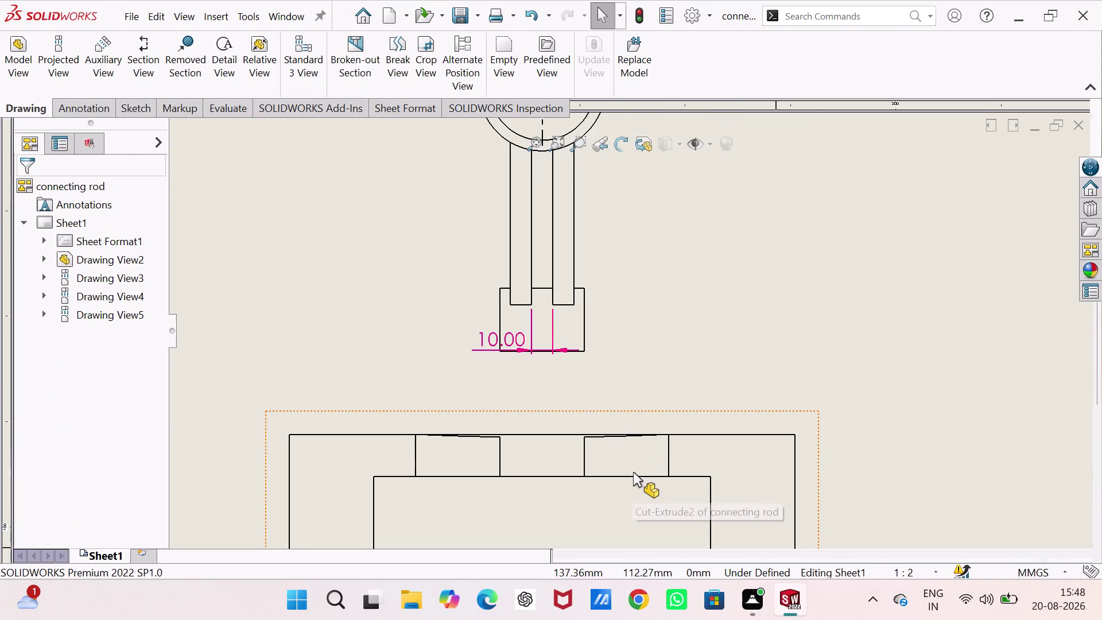
Dimension the lower end's width as 5.00, placed below the top view.
scroll(up, 3)
scroll(up, 3)
scroll(down, 3)
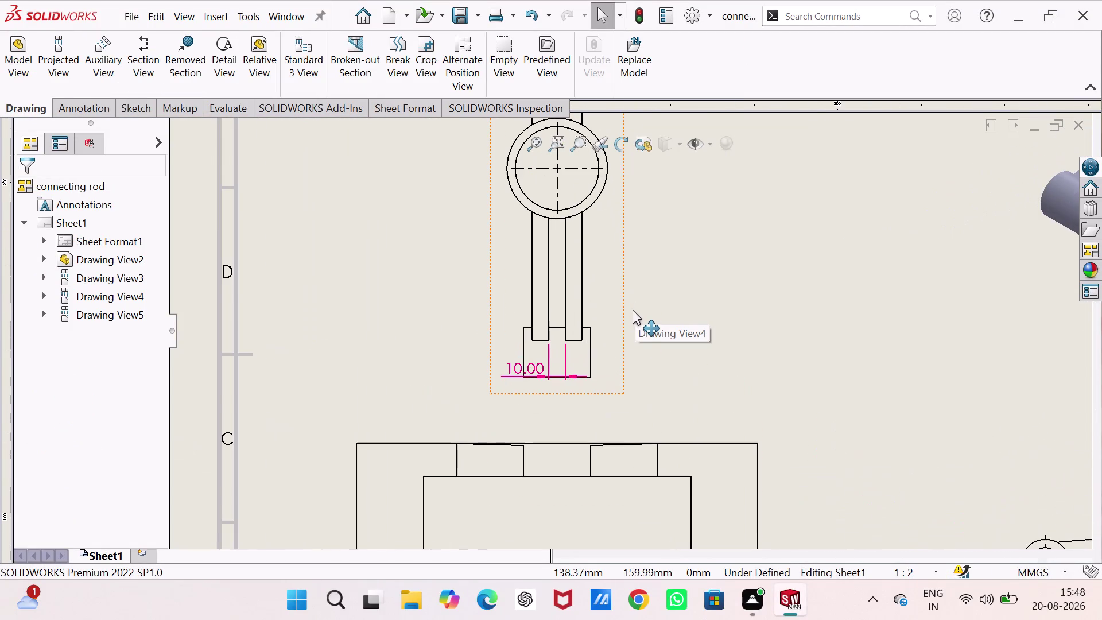
right_drag(719, 375, 717, 219)
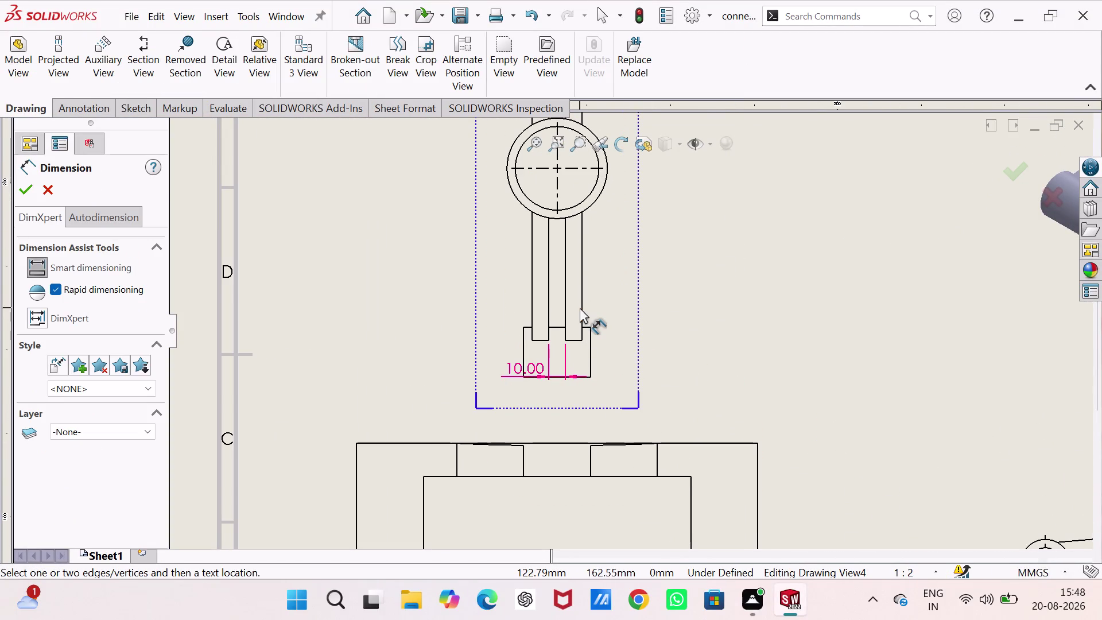
click(582, 307)
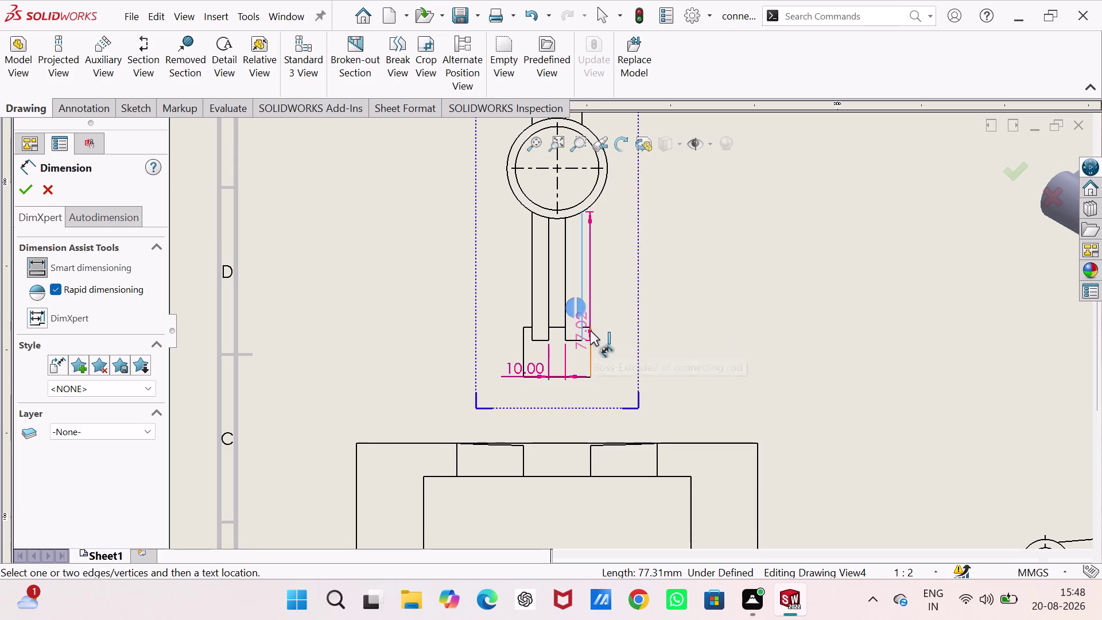
click(589, 331)
drag(611, 397, 603, 393)
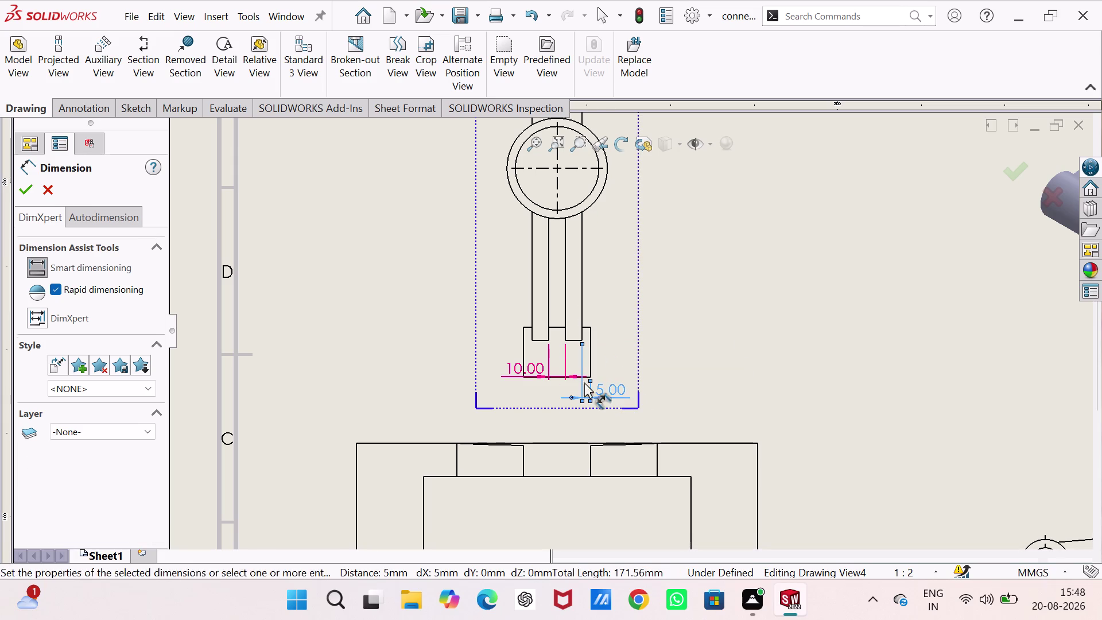
click(532, 314)
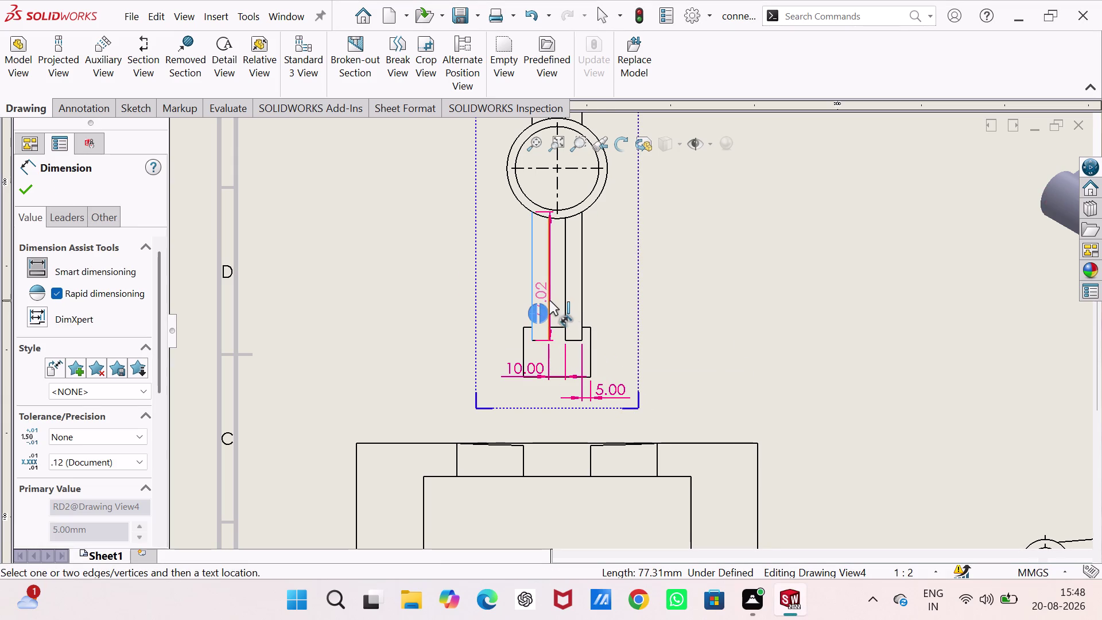
Add the 10.00 arm width dimension between the rod arm edges.
click(548, 299)
click(494, 304)
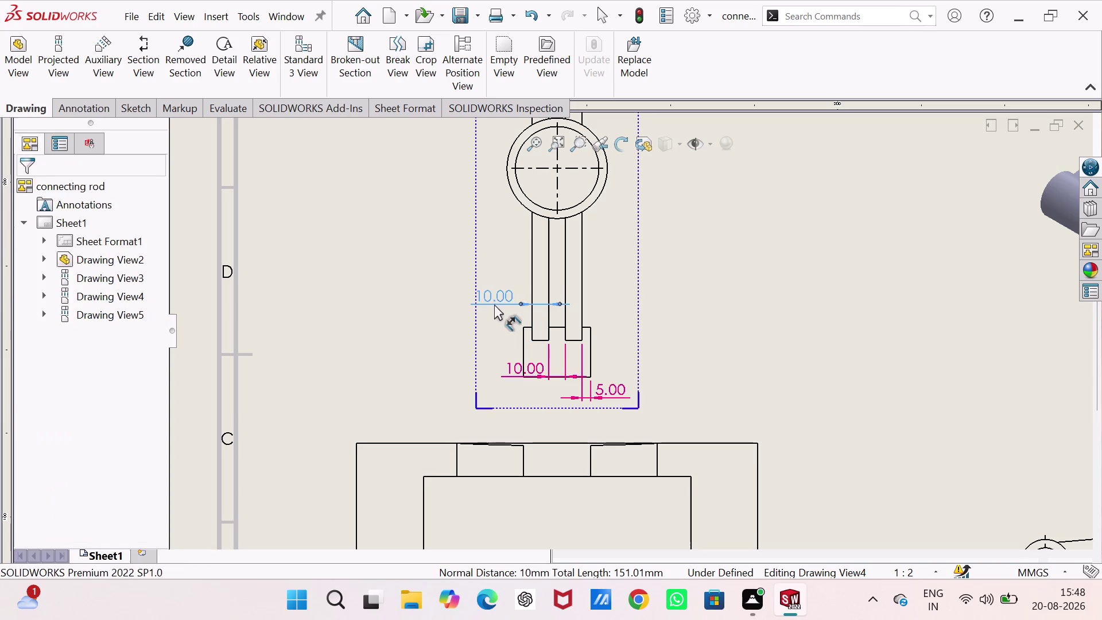
scroll(up, 3)
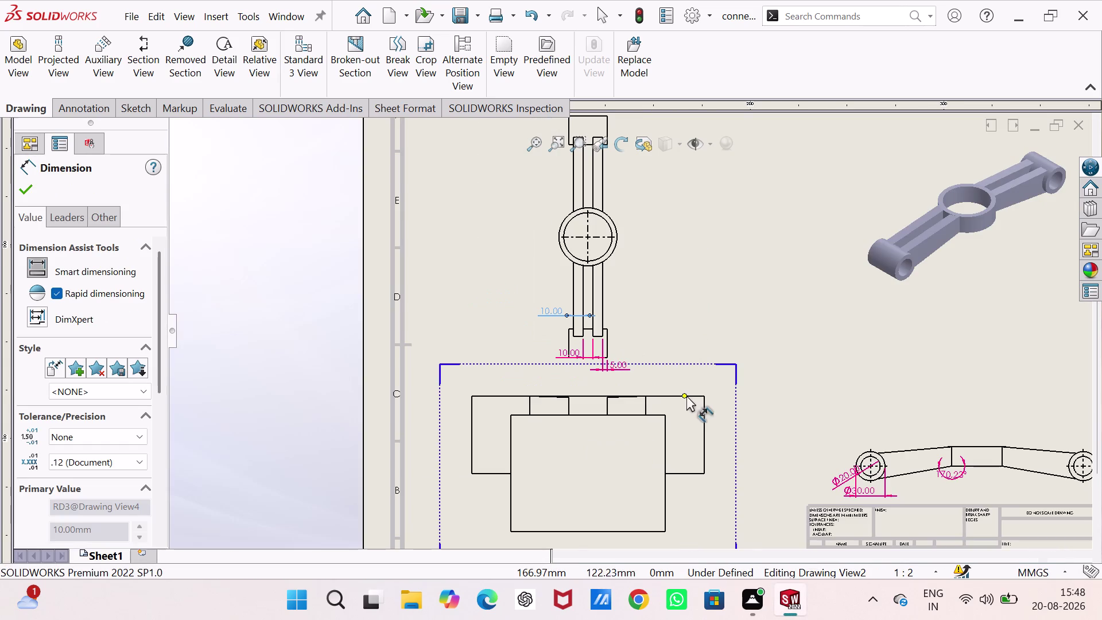
scroll(up, 3)
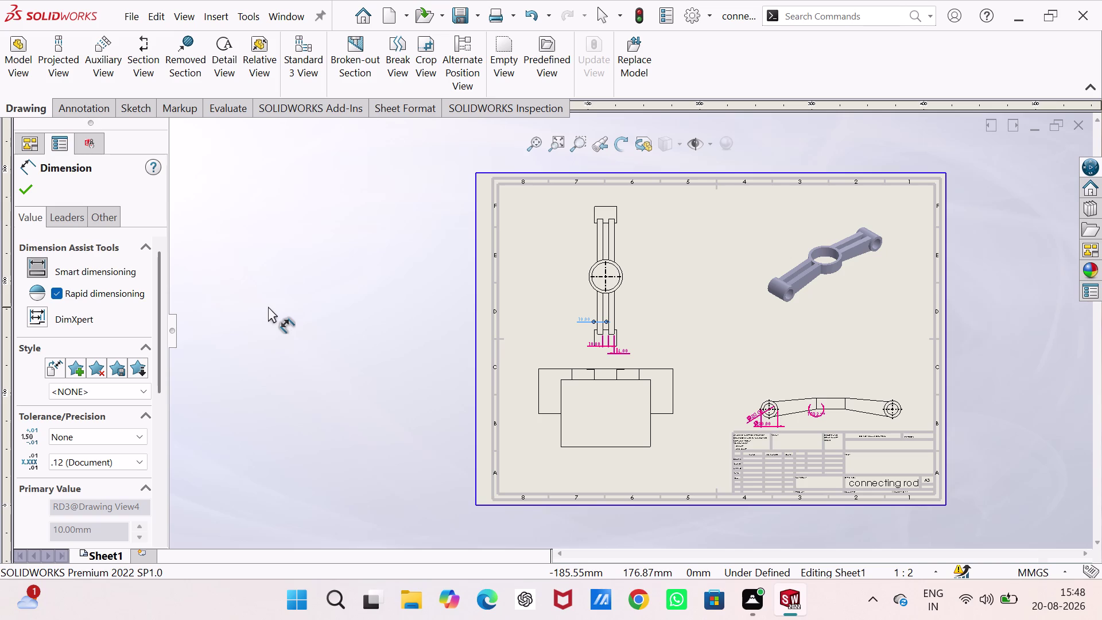
Dimension the central ring with R30.00 and Ø50.00.
scroll(down, 3)
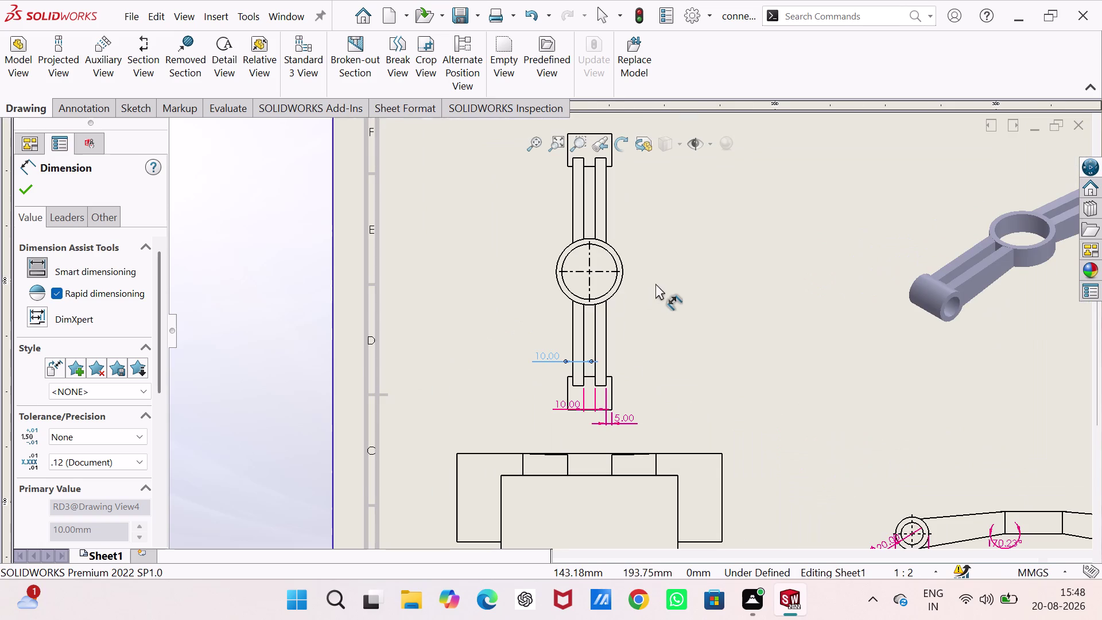
click(555, 278)
click(485, 272)
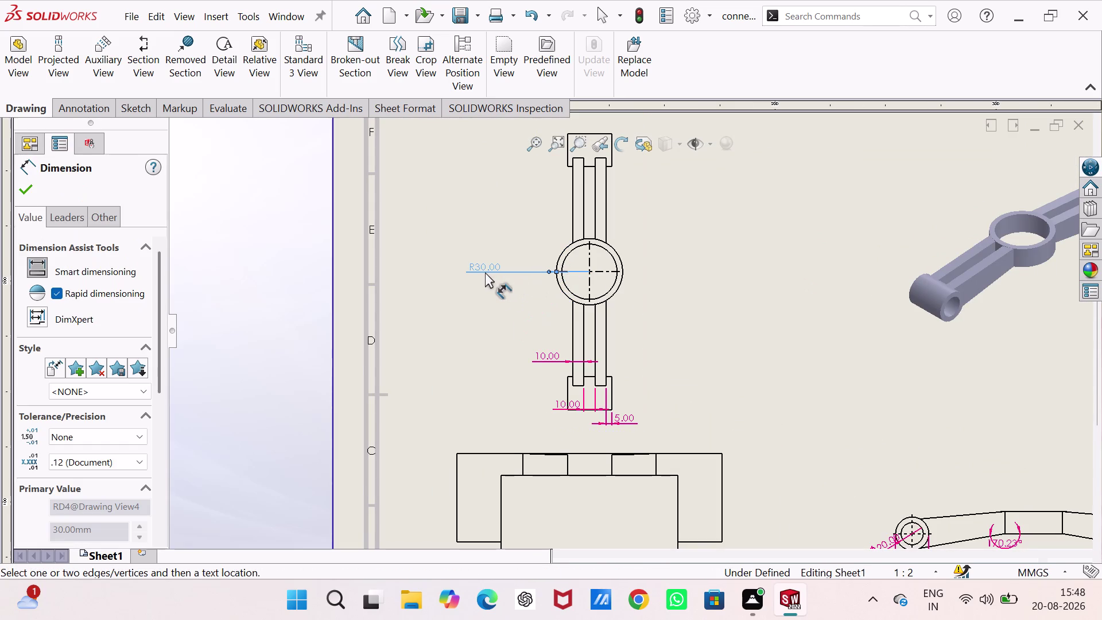
click(566, 289)
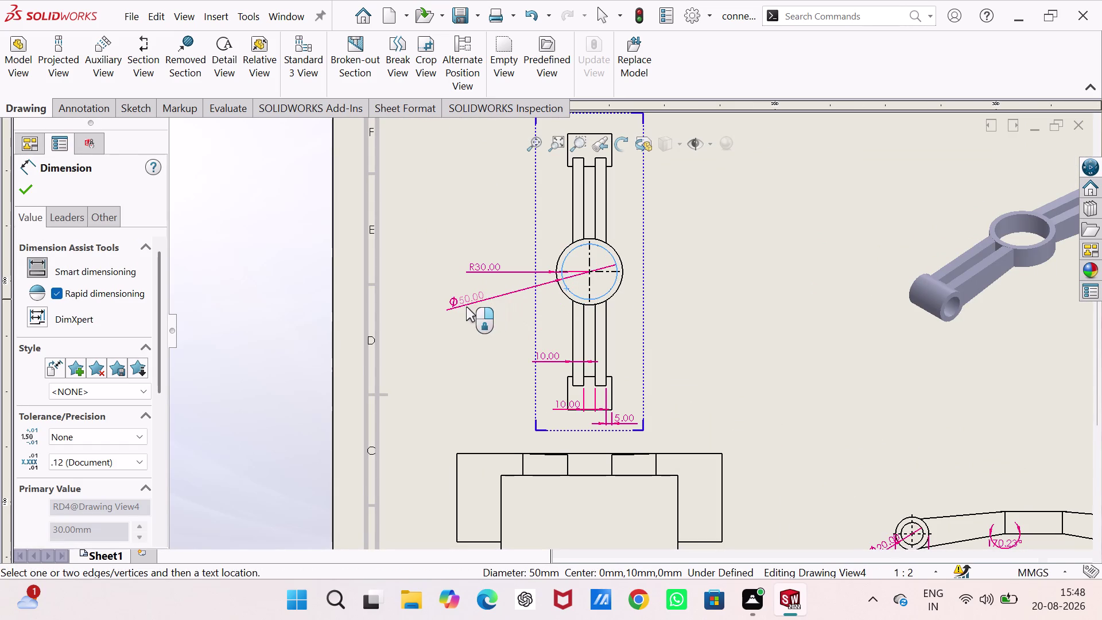
click(466, 307)
scroll(up, 3)
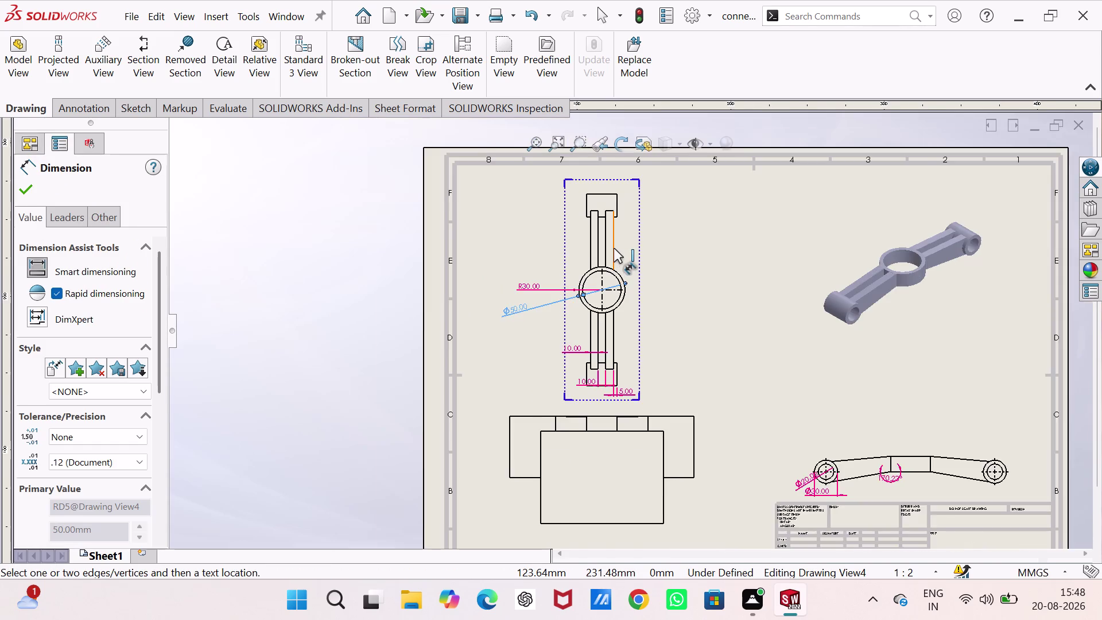
scroll(down, 3)
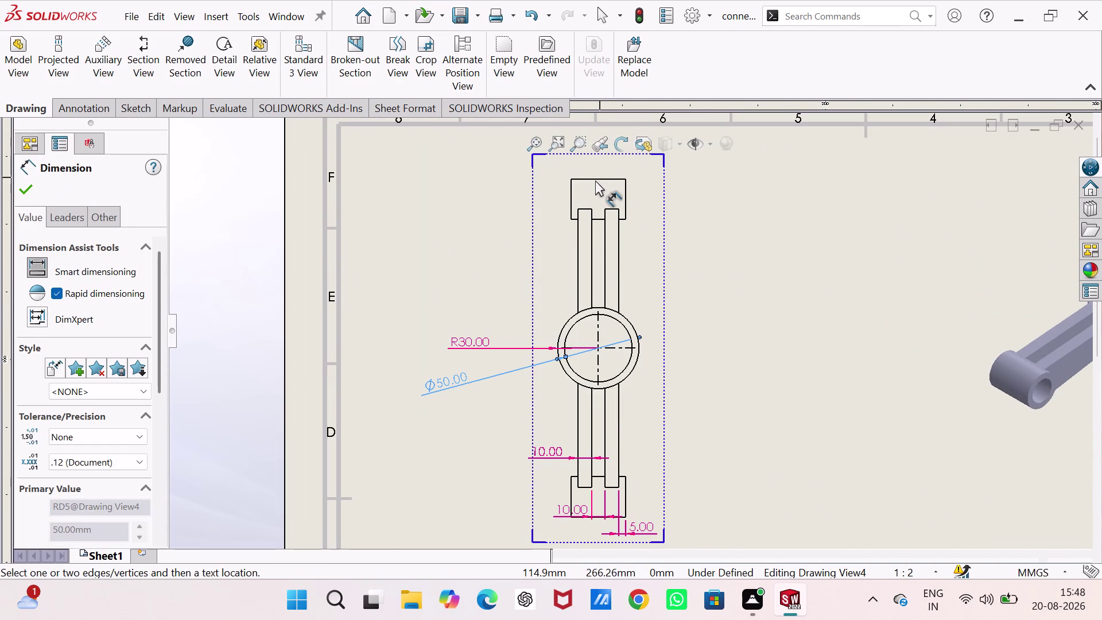
Add a 40.00 width dimension above the top end.
click(593, 178)
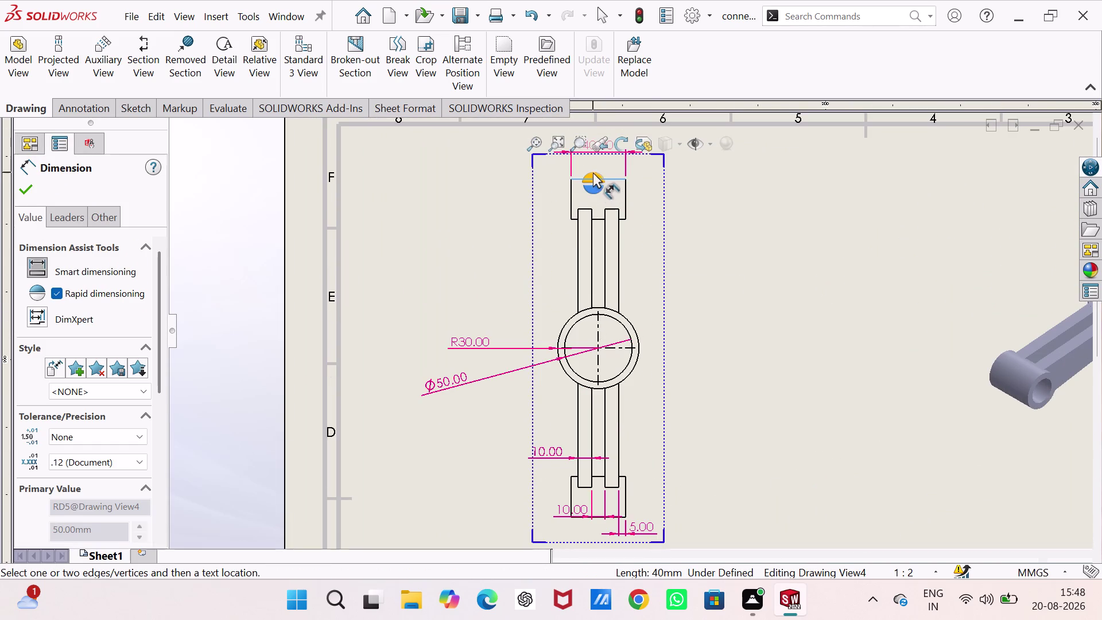
scroll(up, 3)
scroll(down, 3)
scroll(down, 3)
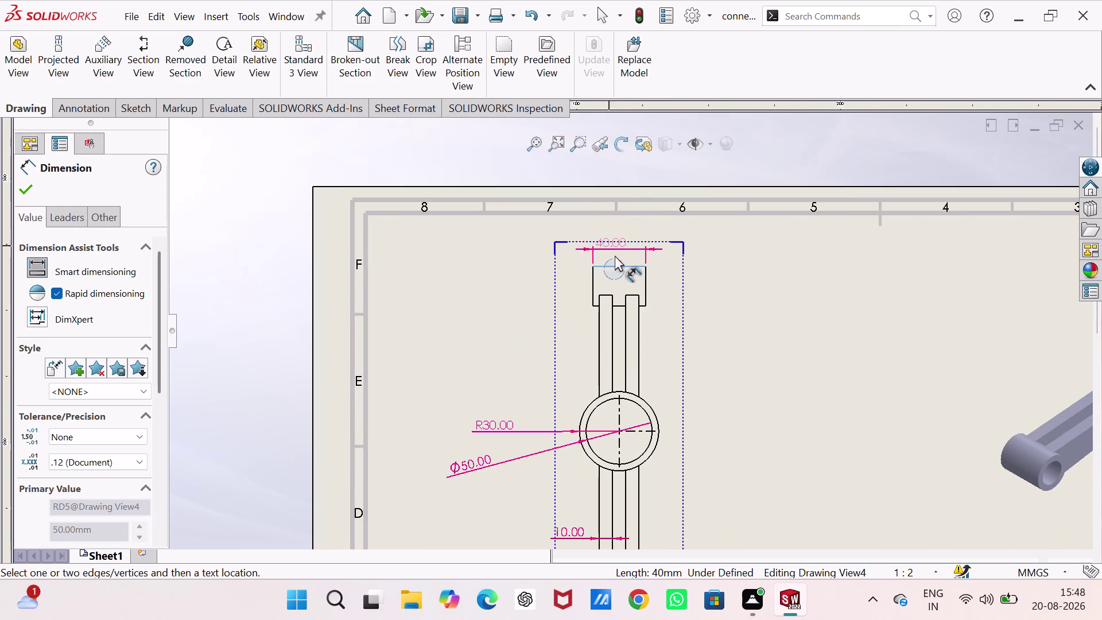
click(619, 250)
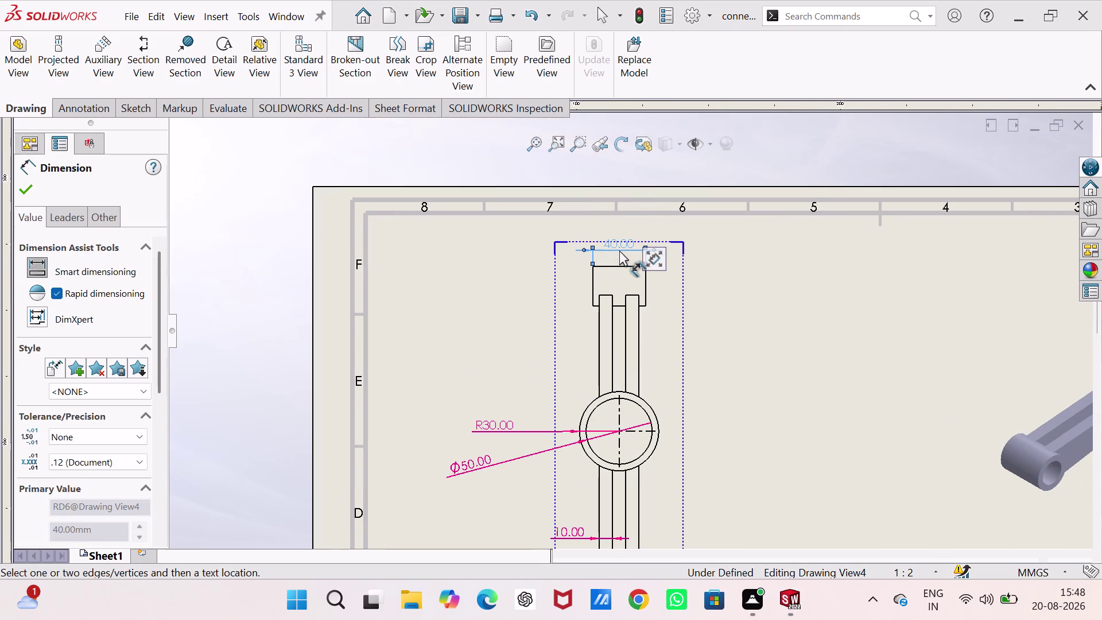
scroll(up, 3)
scroll(up, 3)
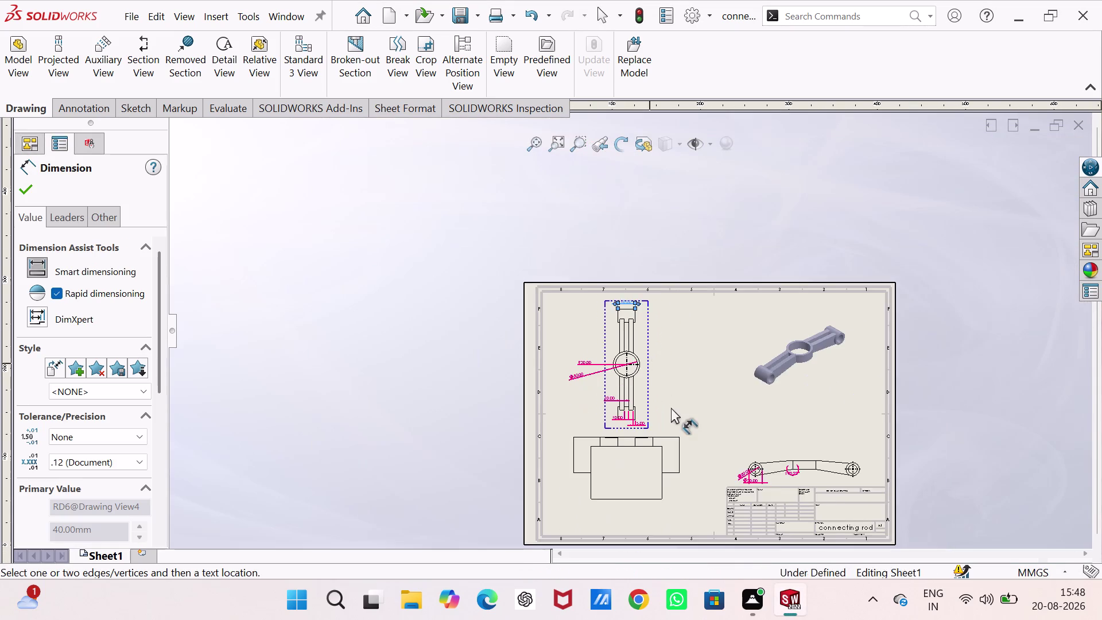
scroll(down, 3)
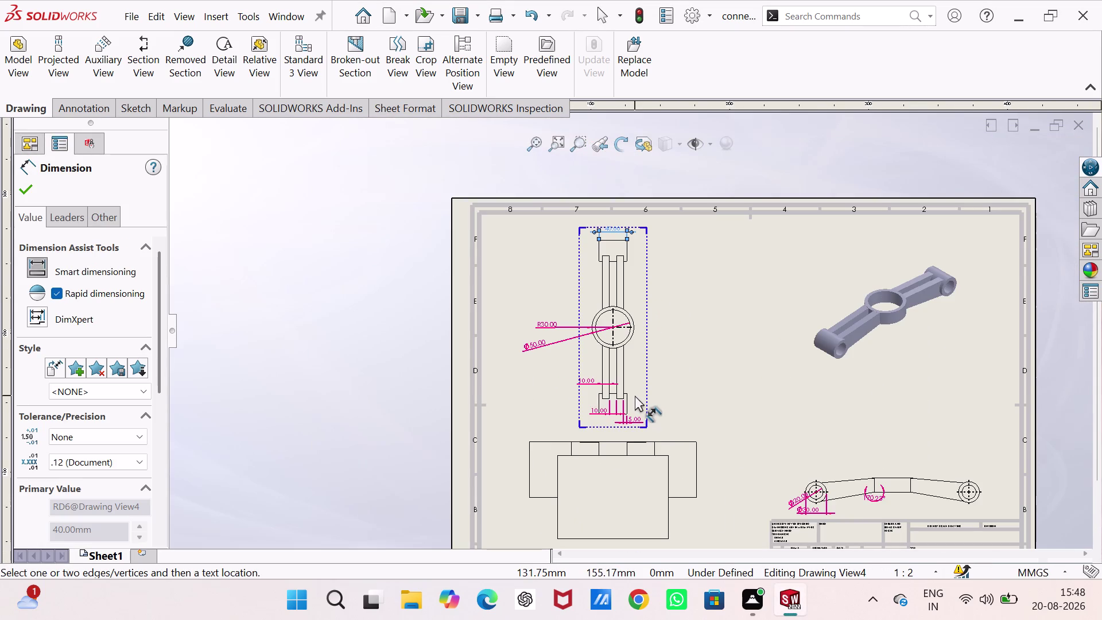
scroll(down, 3)
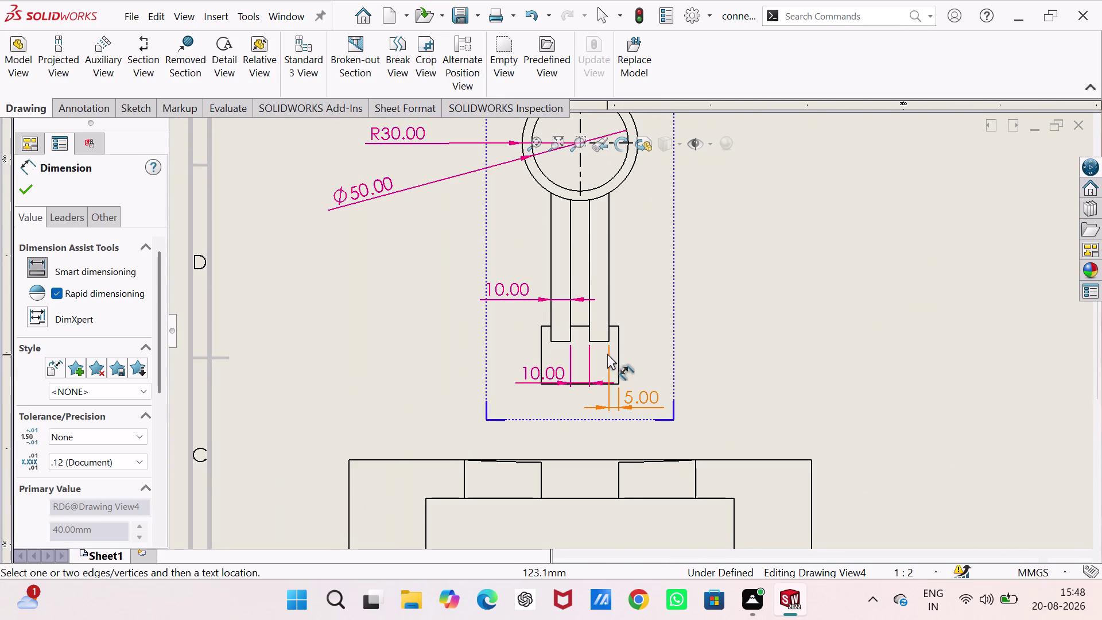
Add a Ø30.00 diameter dimension beside the lower end.
click(617, 344)
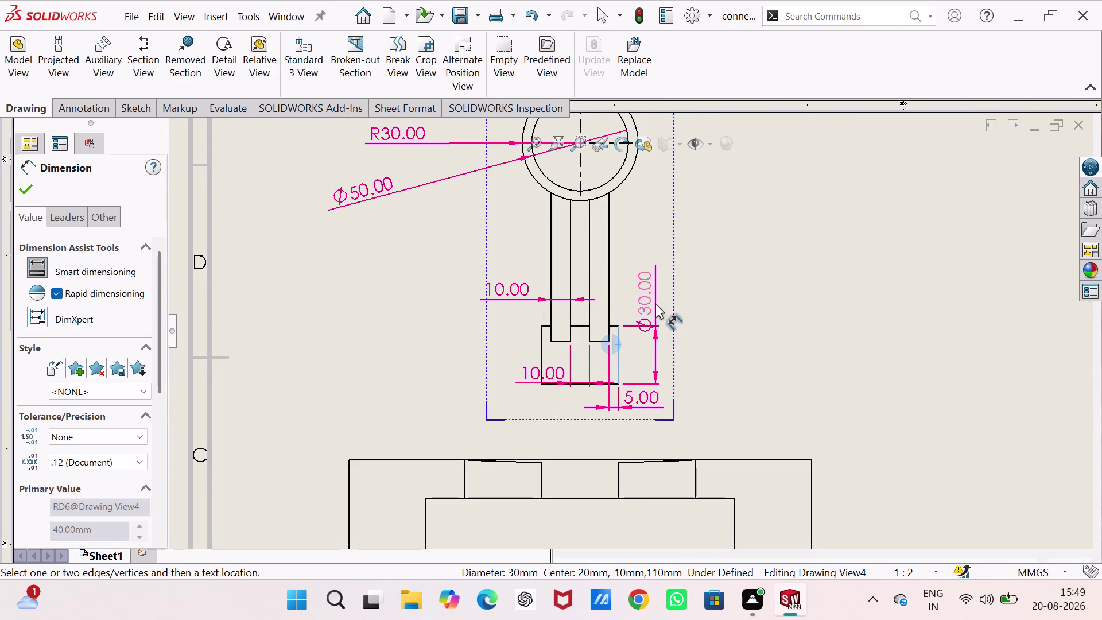
click(656, 303)
scroll(up, 3)
scroll(up, 3)
scroll(up, 3)
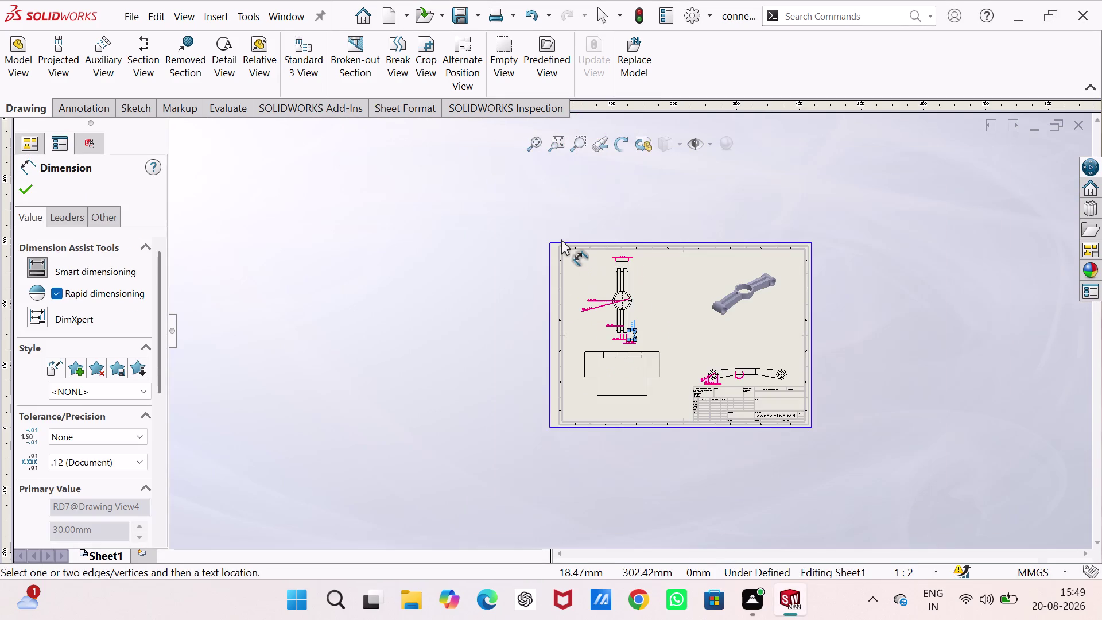
scroll(up, 3)
scroll(down, 3)
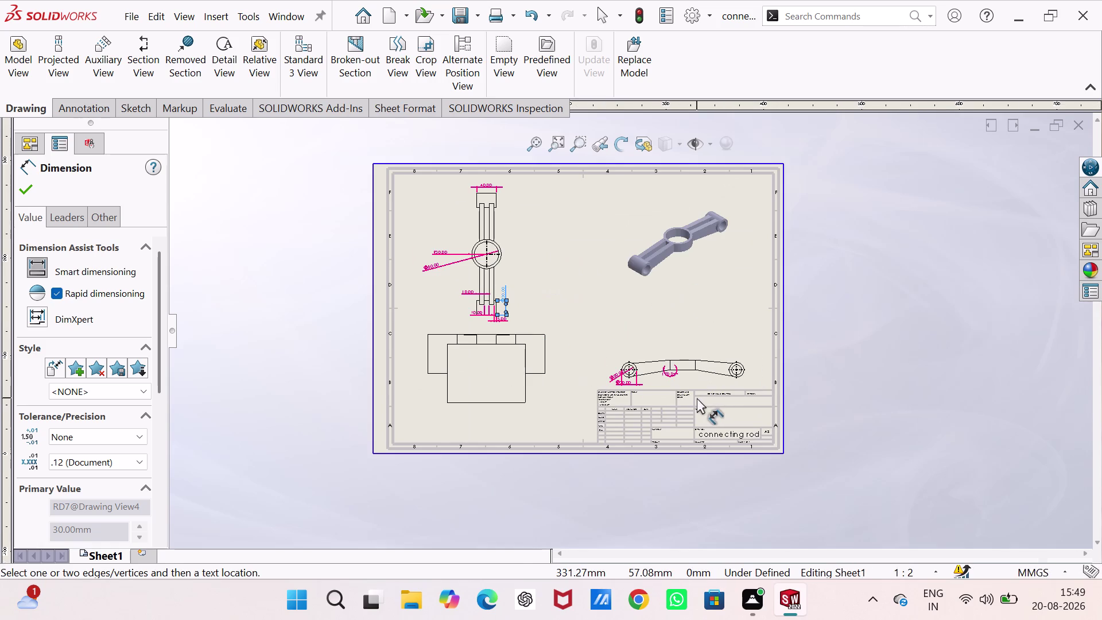
scroll(down, 3)
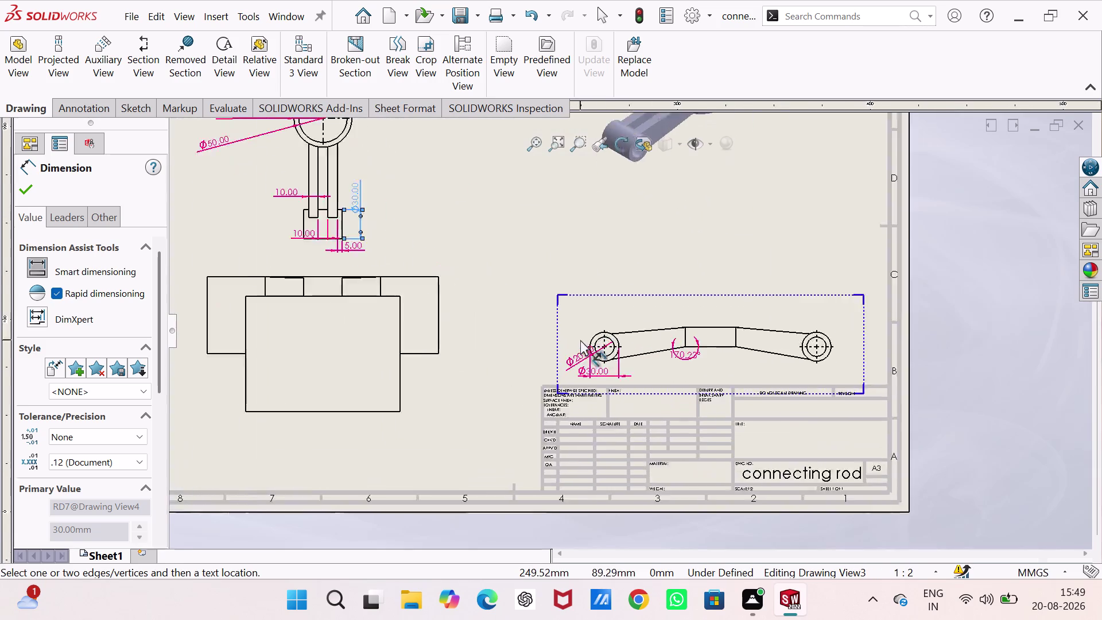
Place a 220.00 dimension between the left and right end-hole centres, below the rod.
scroll(down, 3)
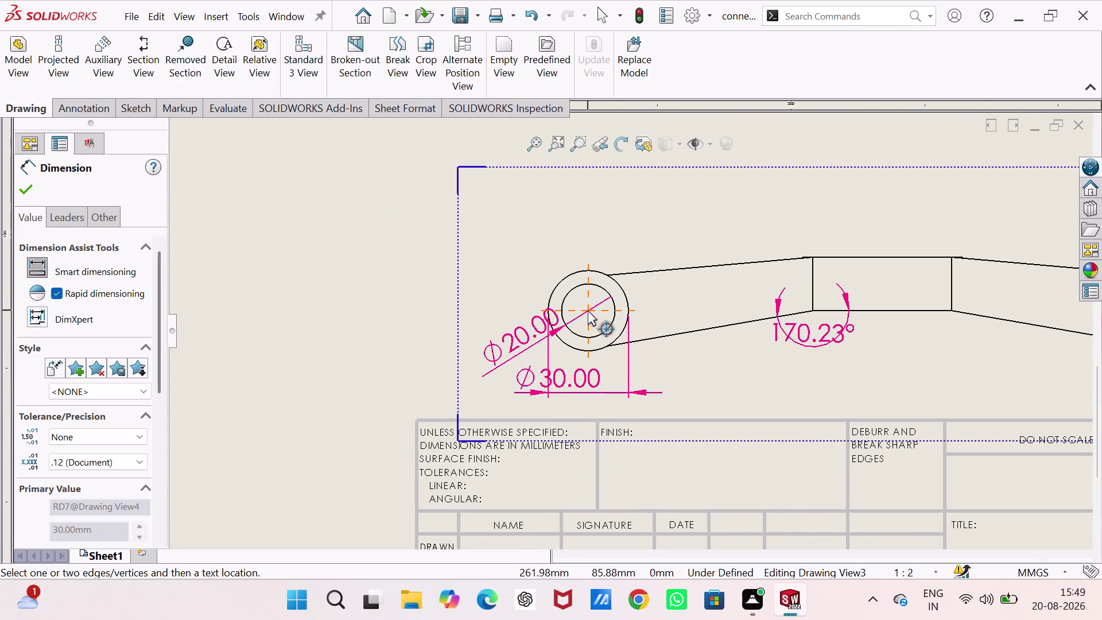
click(587, 308)
scroll(up, 3)
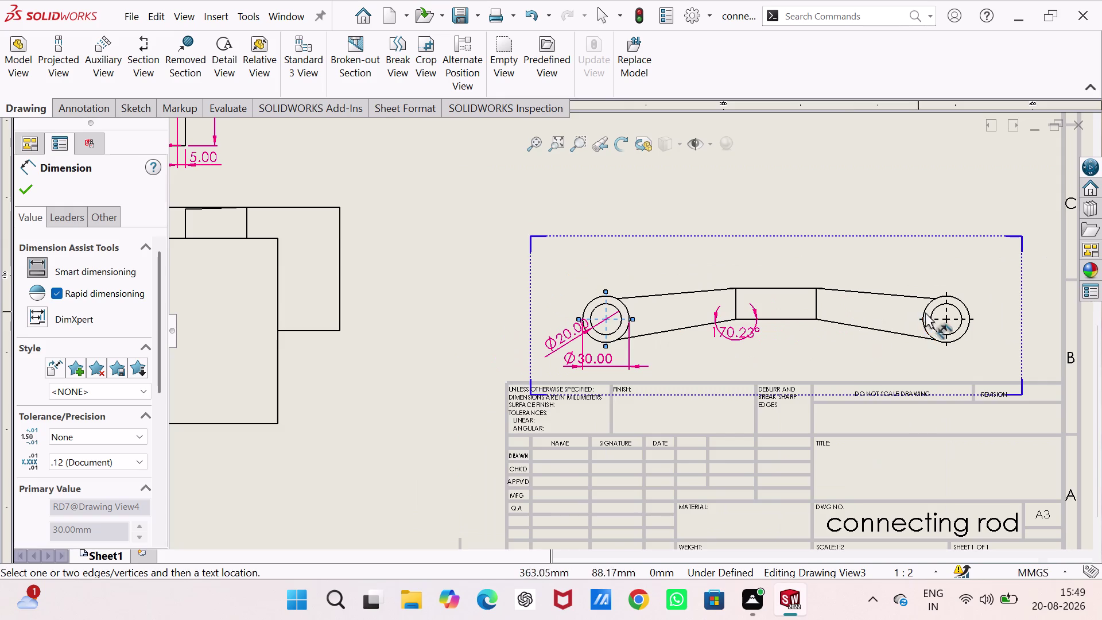
scroll(down, 3)
scroll(down, 3)
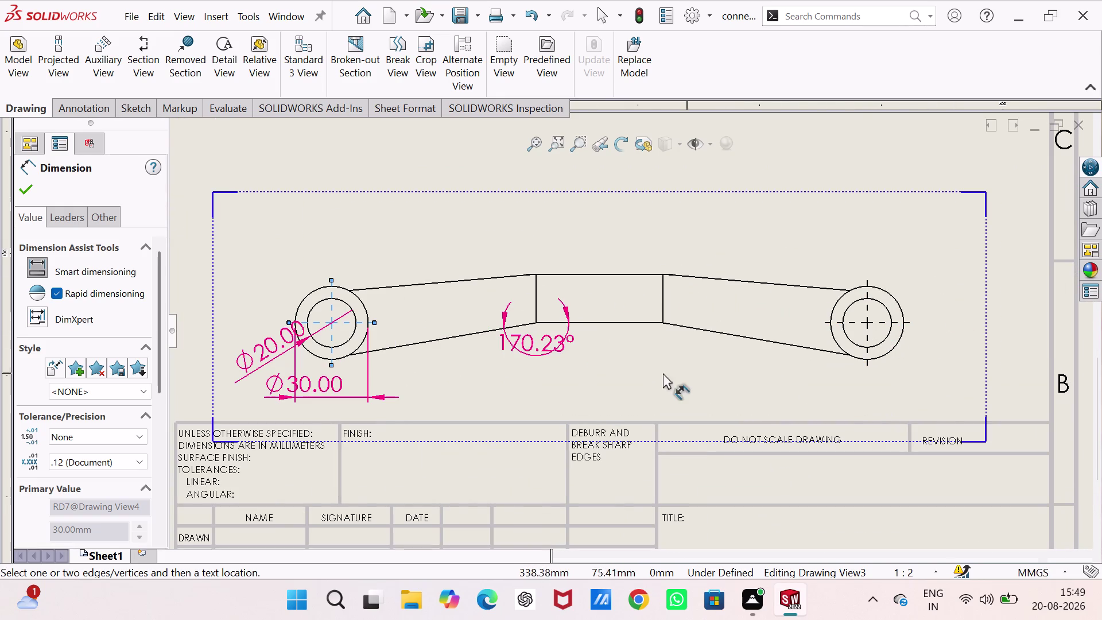
click(866, 321)
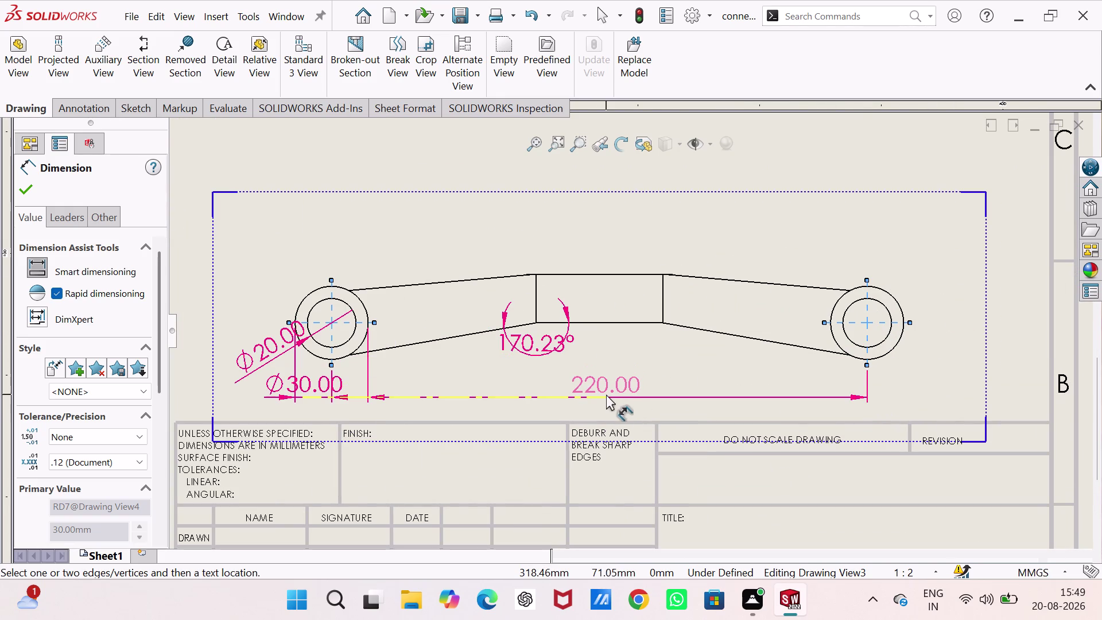
click(604, 403)
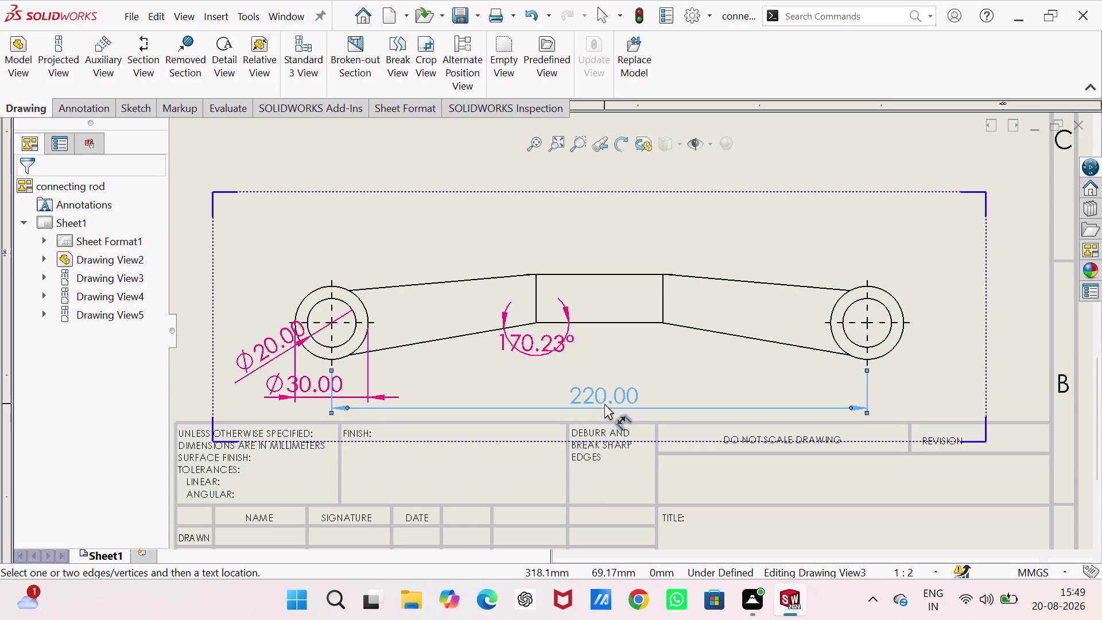
scroll(up, 3)
scroll(up, 3)
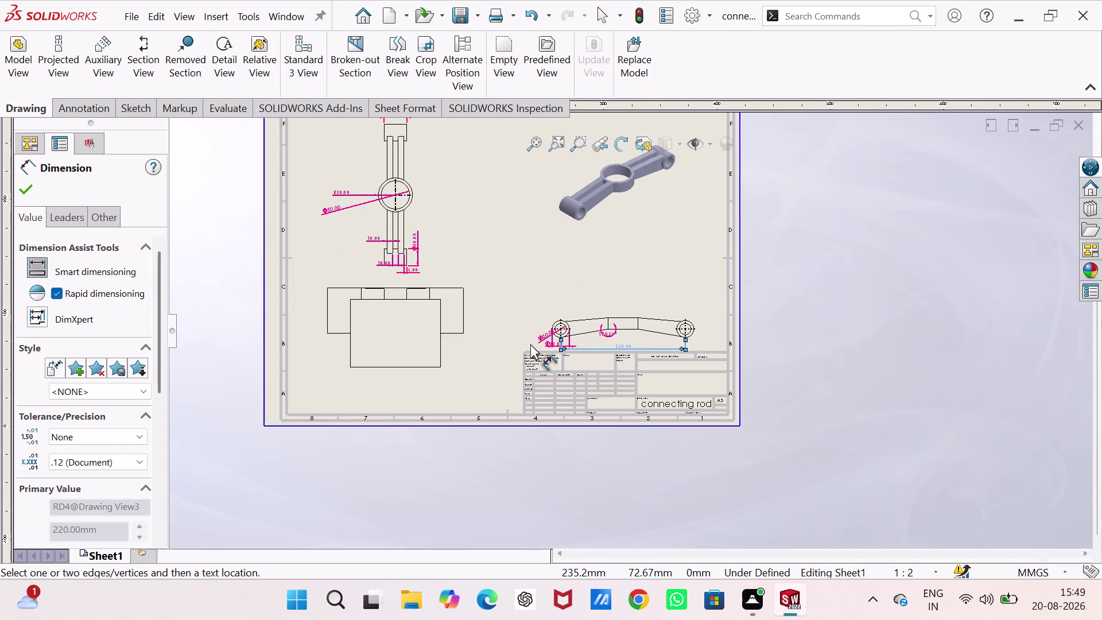
scroll(down, 3)
scroll(up, 3)
scroll(down, 3)
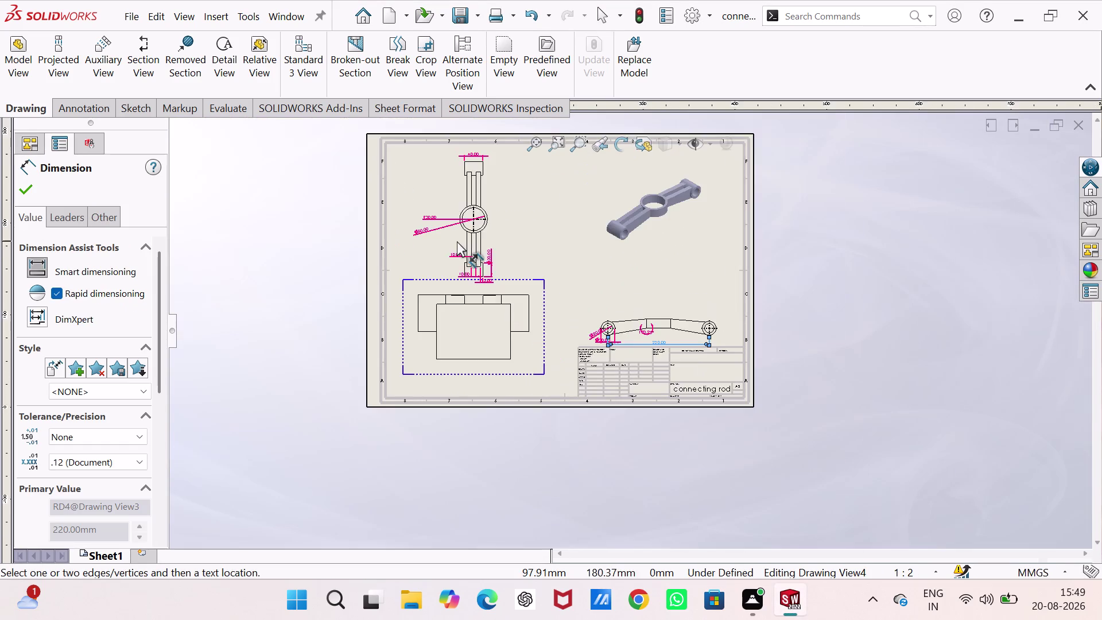
scroll(up, 3)
scroll(down, 3)
scroll(down, 3)
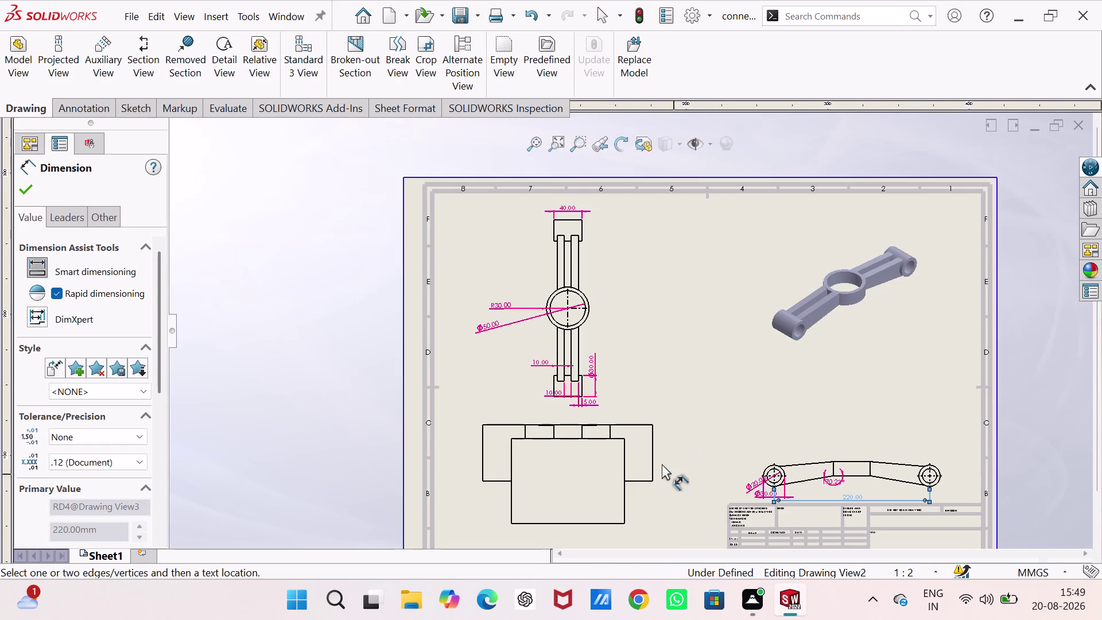
scroll(down, 3)
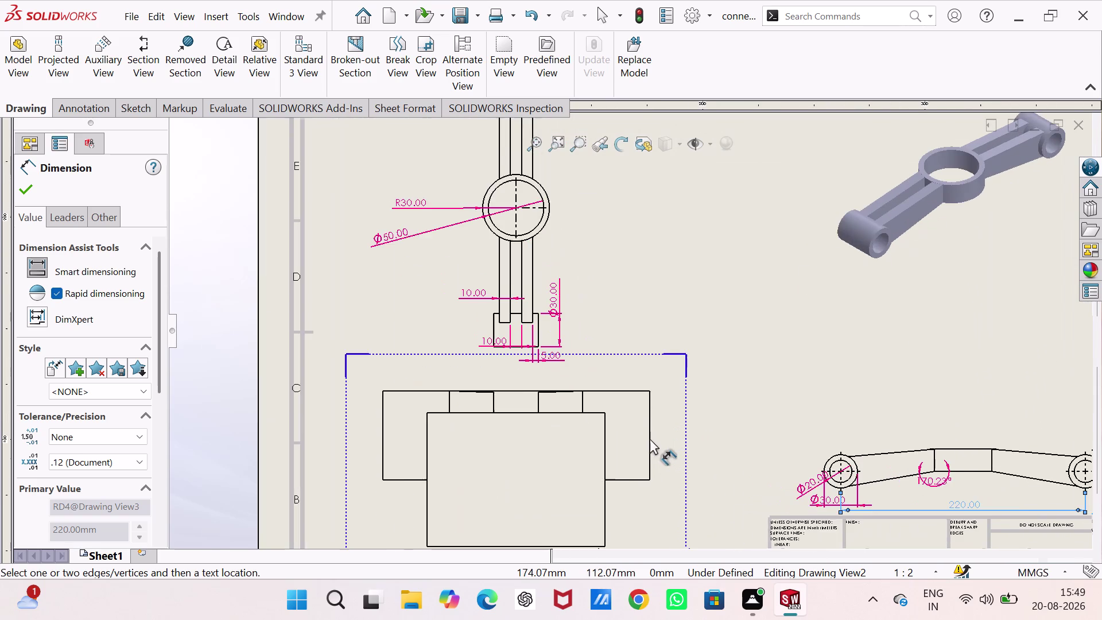
scroll(up, 3)
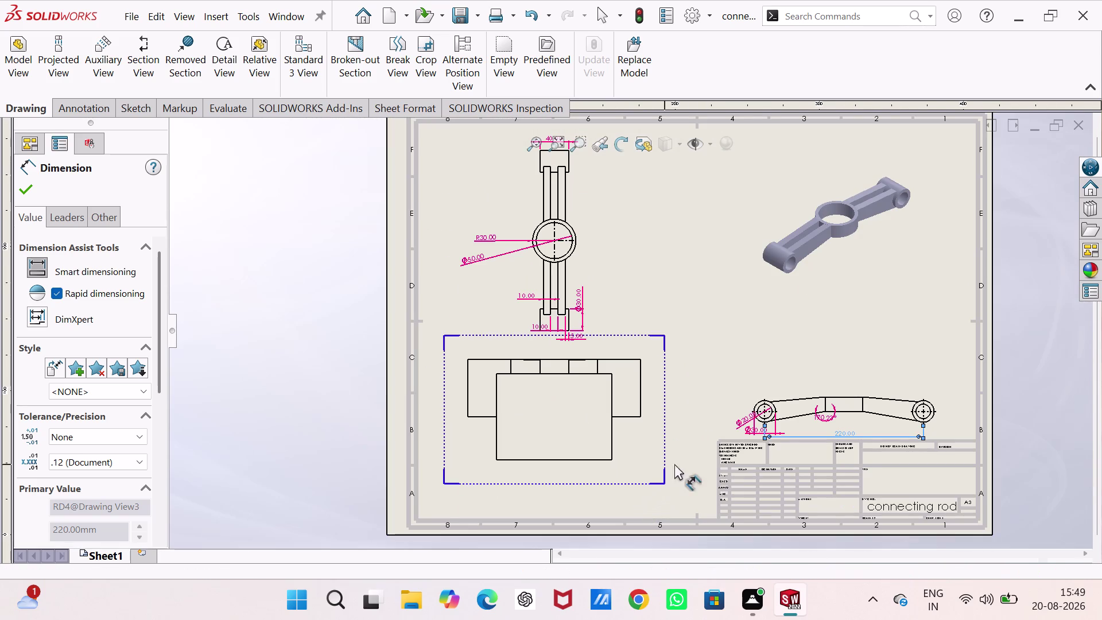
scroll(up, 3)
scroll(up, 3)
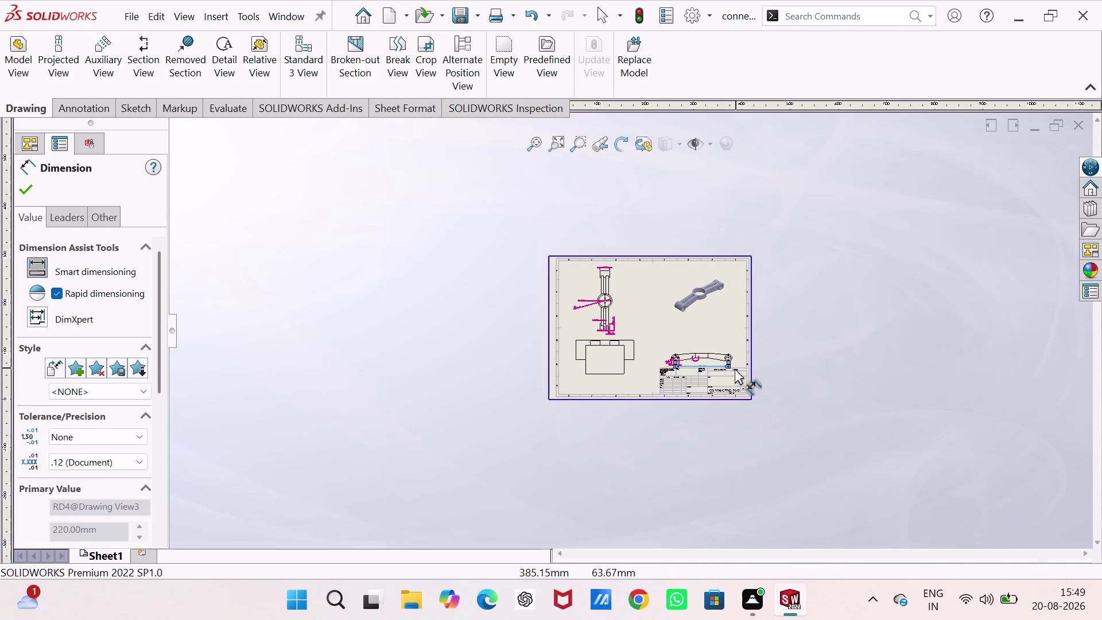
scroll(down, 3)
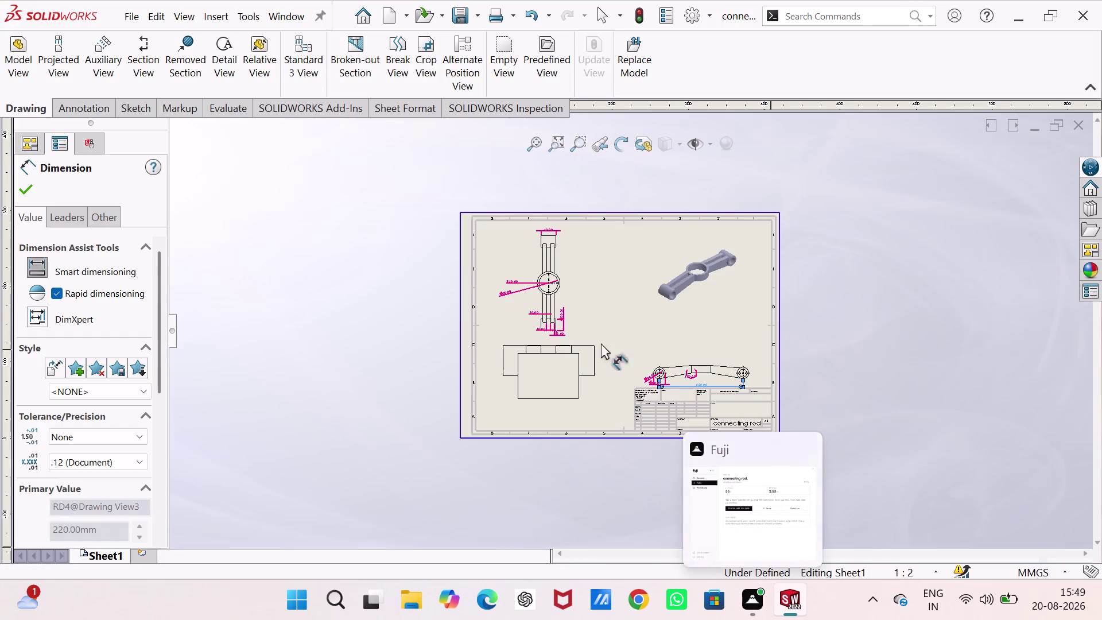
scroll(up, 3)
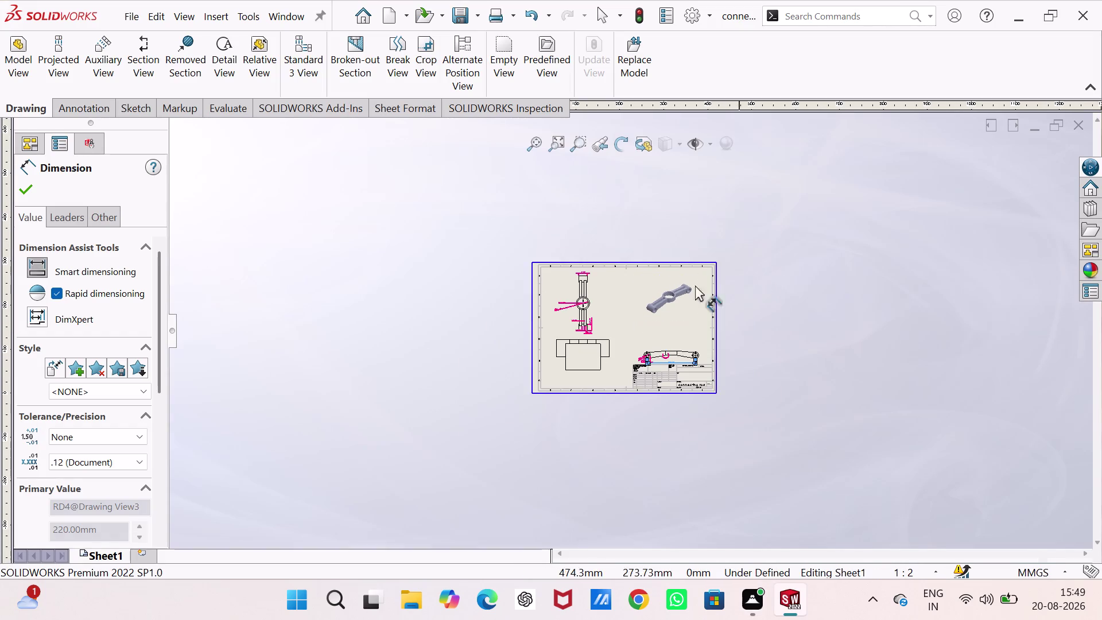
scroll(down, 3)
scroll(down, 3)
scroll(down, 3)
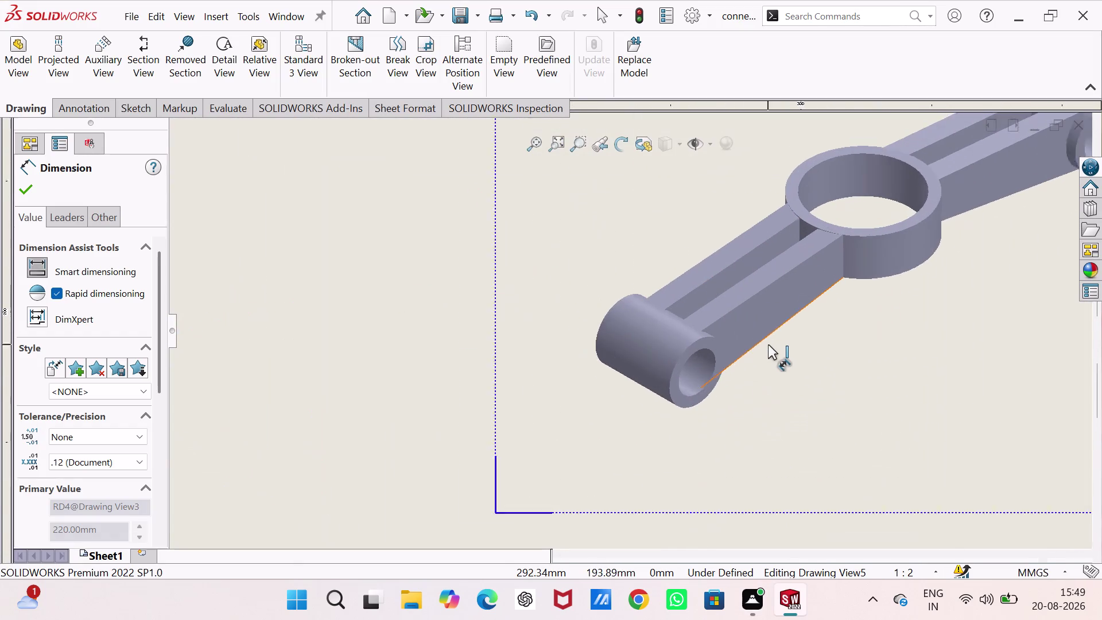
scroll(down, 3)
scroll(down, 3)
scroll(up, 3)
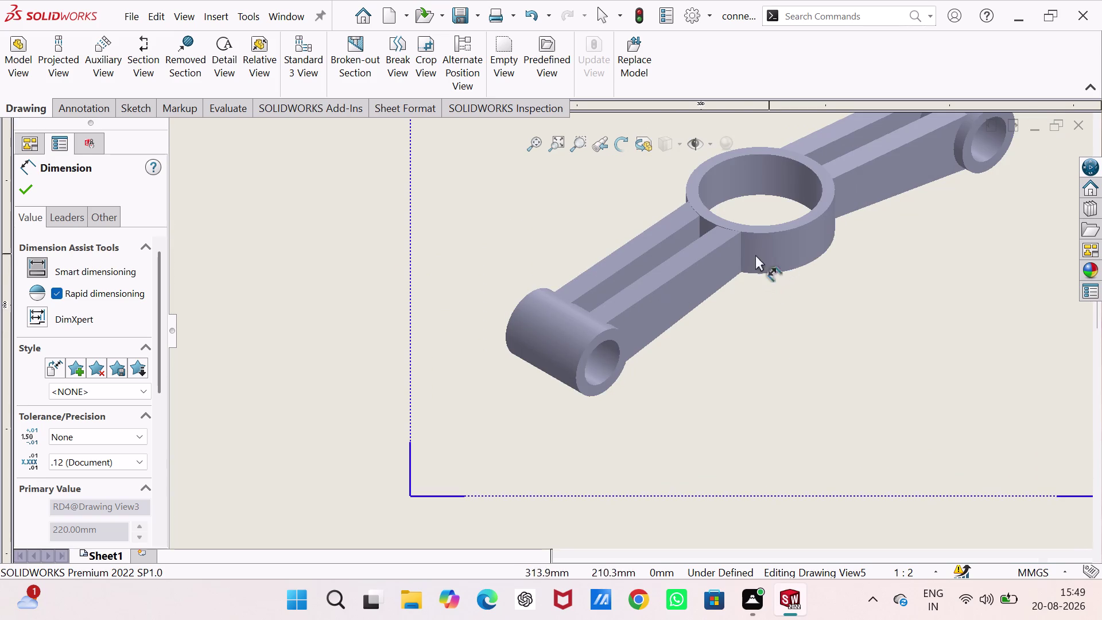
scroll(down, 3)
scroll(down, 3)
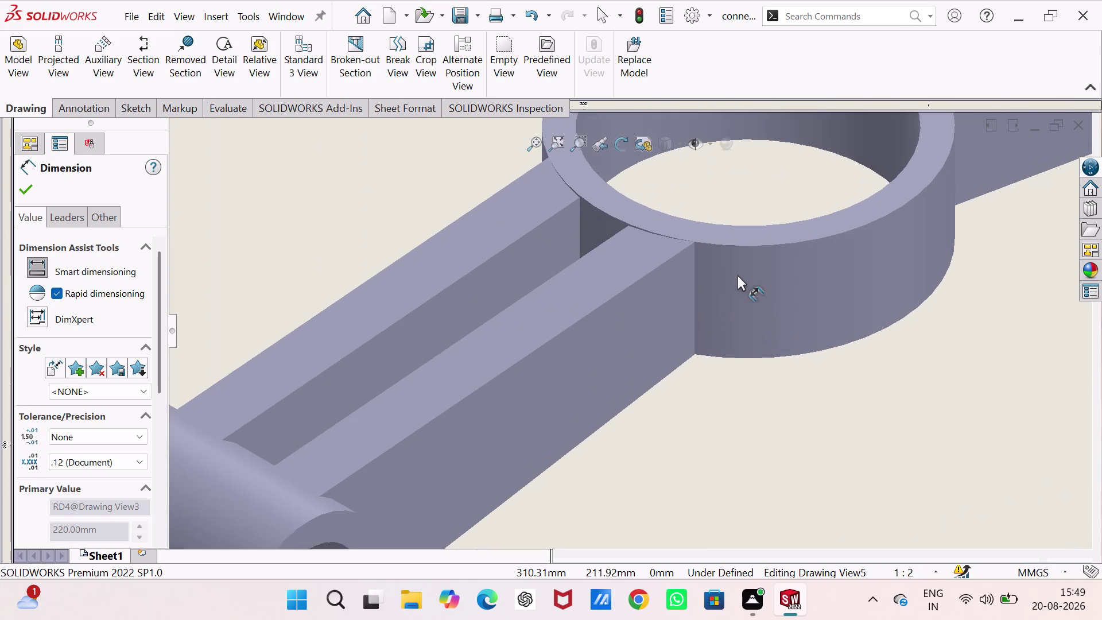
scroll(down, 3)
scroll(down, 3)
scroll(down, 3)
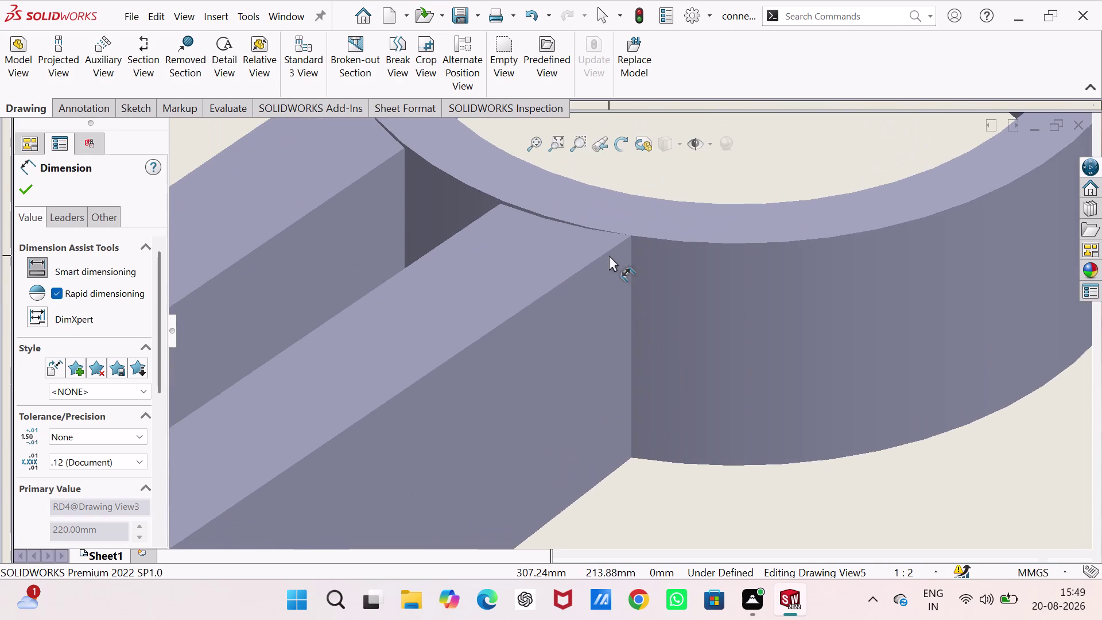
scroll(down, 3)
scroll(down, 3)
scroll(down, 3)
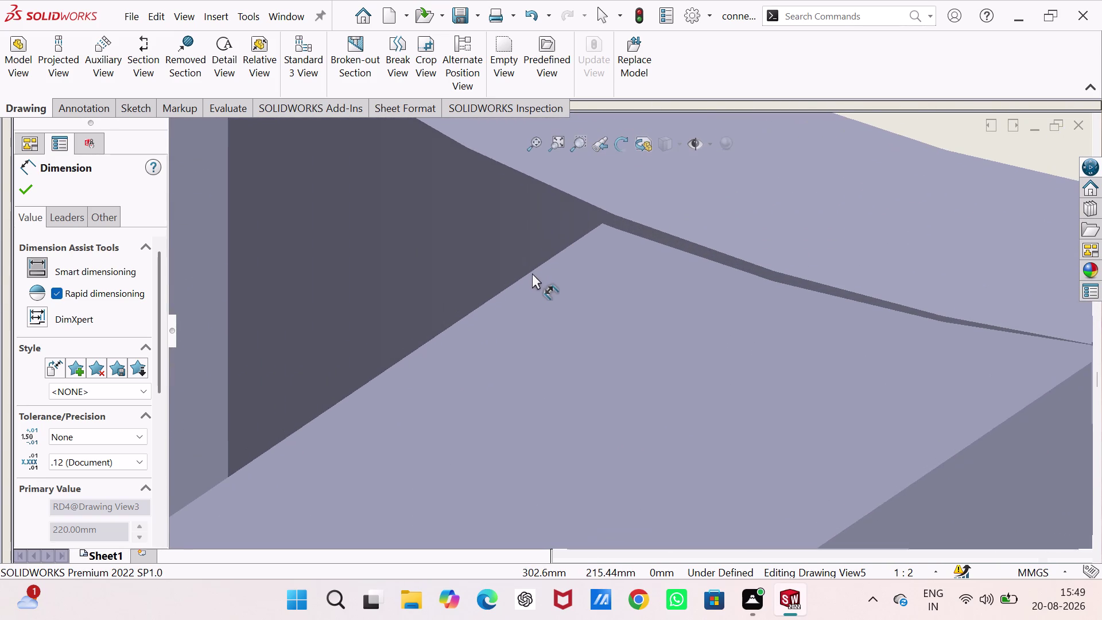
scroll(up, 3)
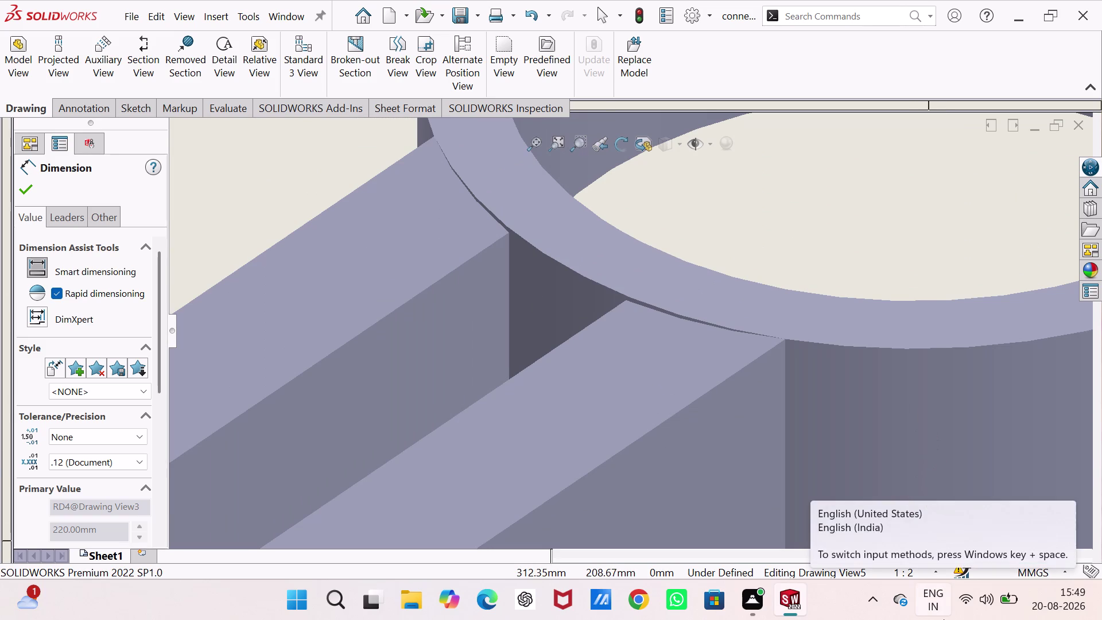
scroll(up, 3)
scroll(up, 3)
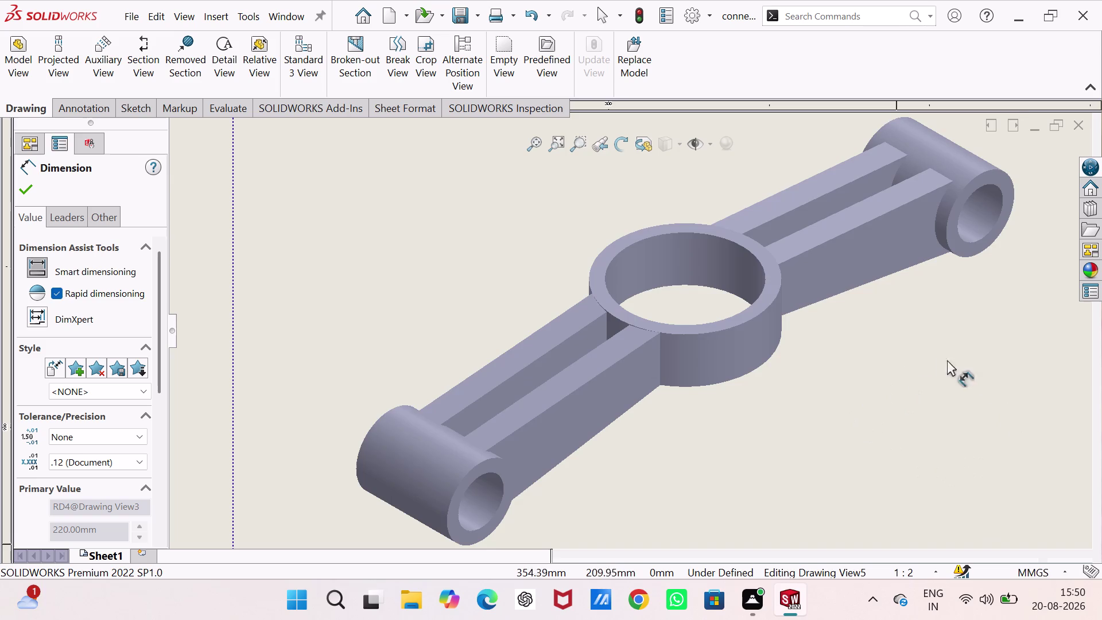
scroll(up, 3)
scroll(down, 3)
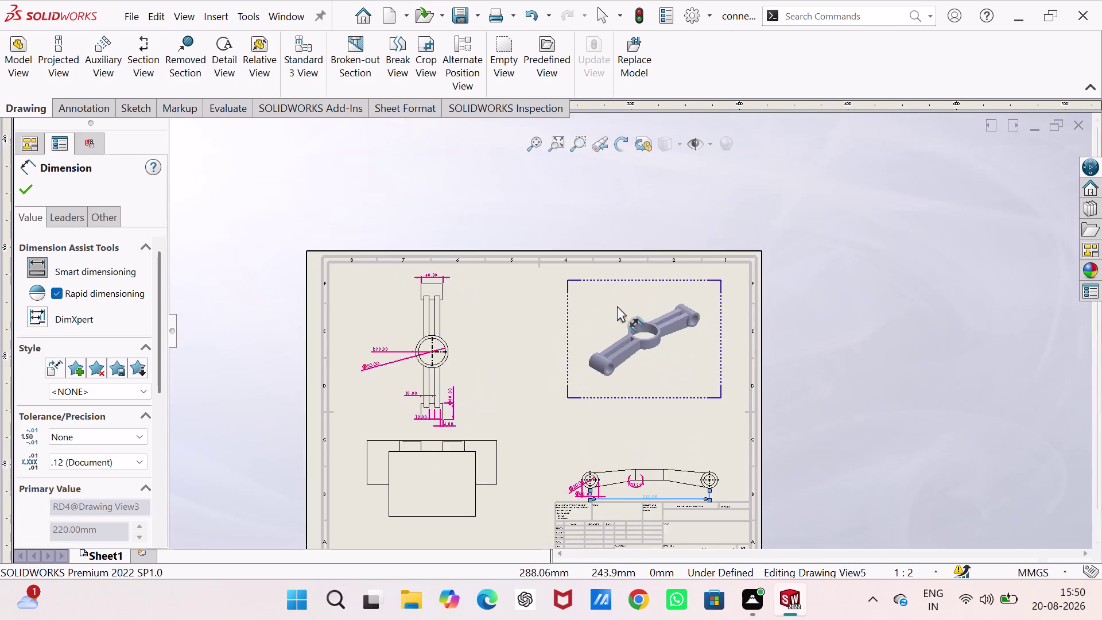
scroll(down, 3)
scroll(down, 3)
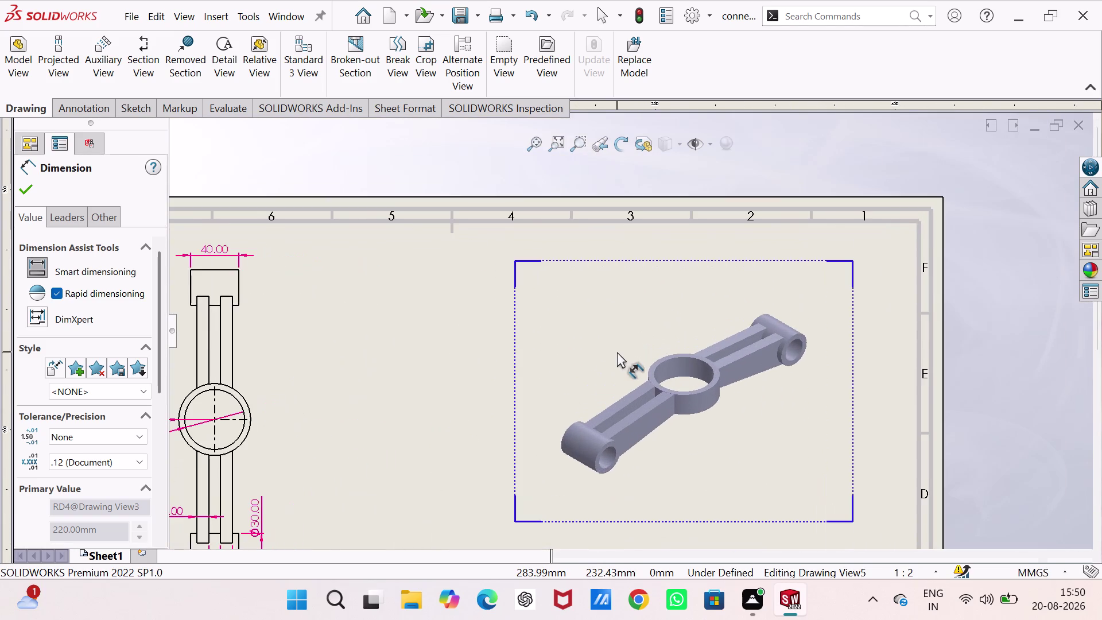
scroll(up, 3)
scroll(up, 3)
scroll(up, 3)
scroll(up, 3)
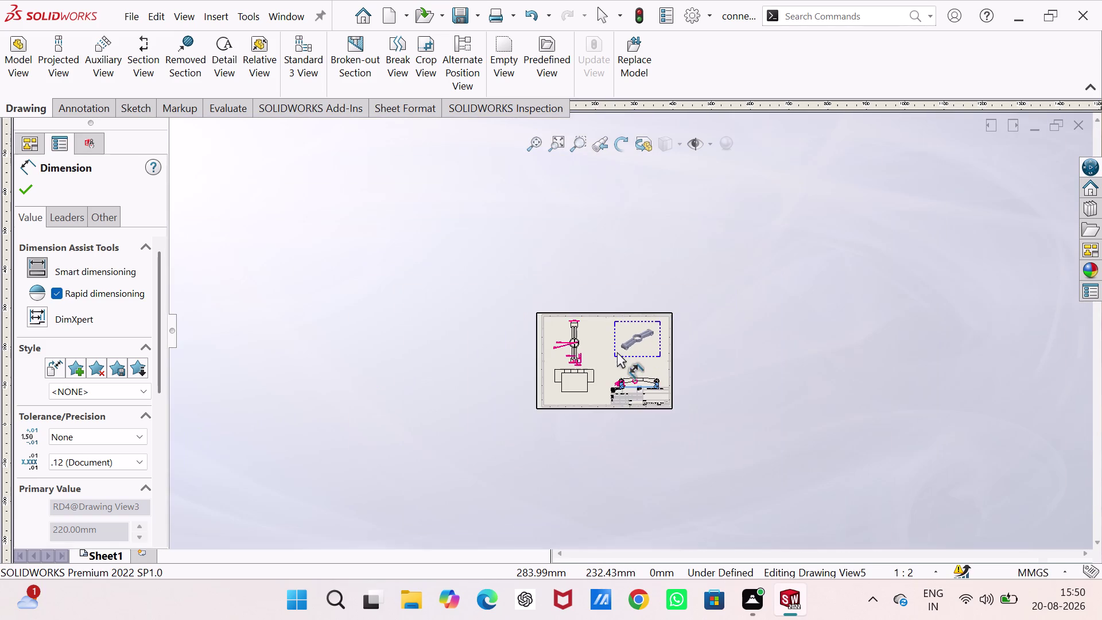
scroll(down, 3)
scroll(down, 3)
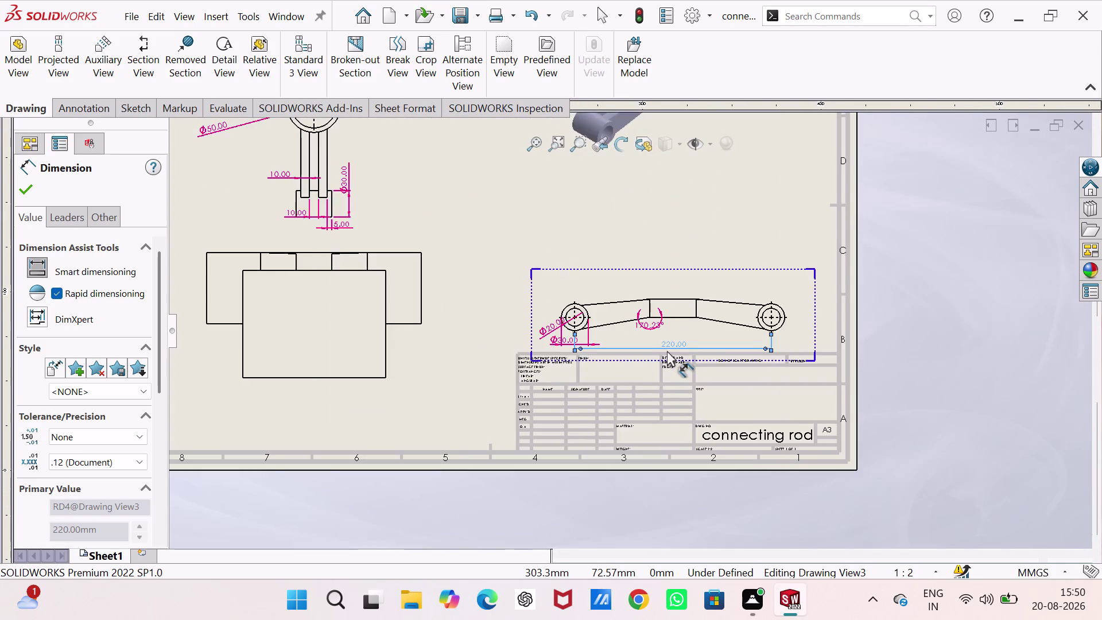
scroll(down, 3)
scroll(down, 3)
scroll(up, 3)
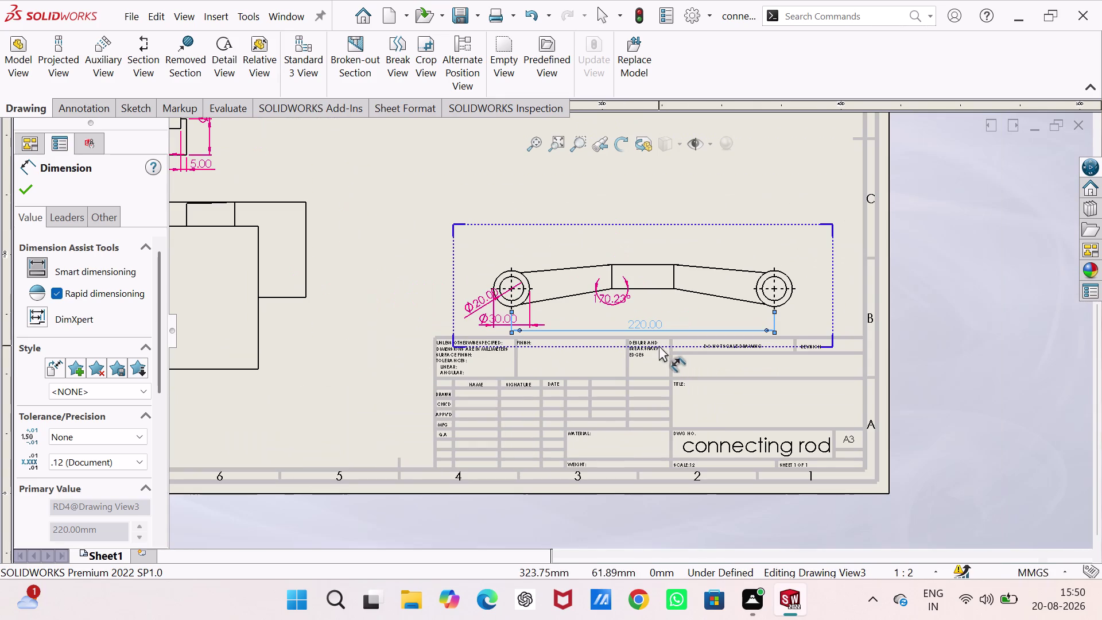
scroll(down, 3)
scroll(down, 3)
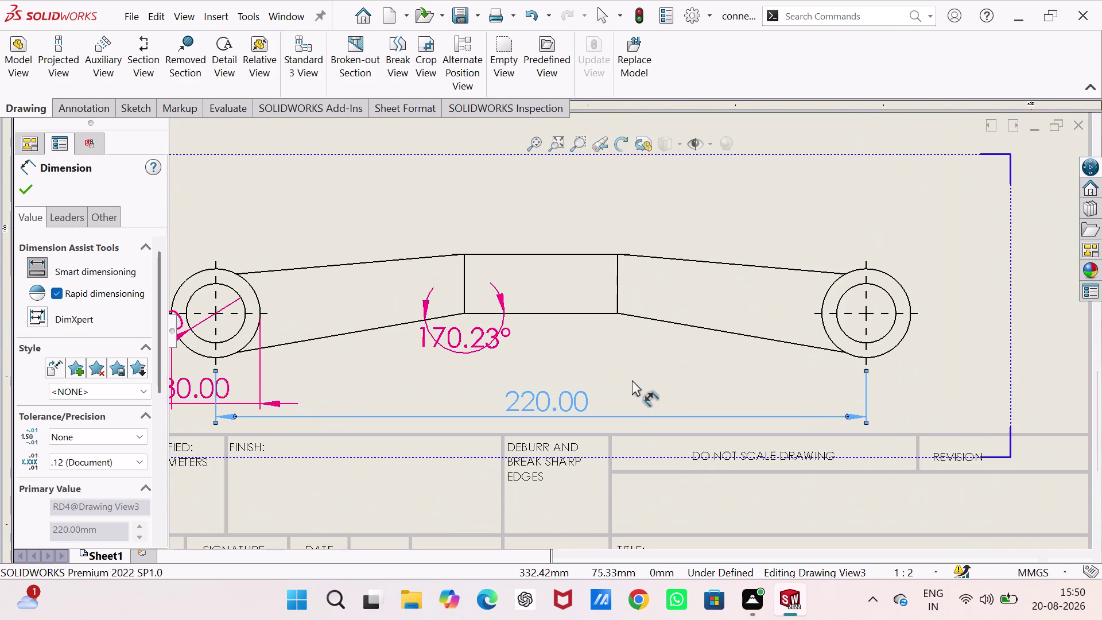
scroll(up, 3)
scroll(up, 3)
scroll(up, 3)
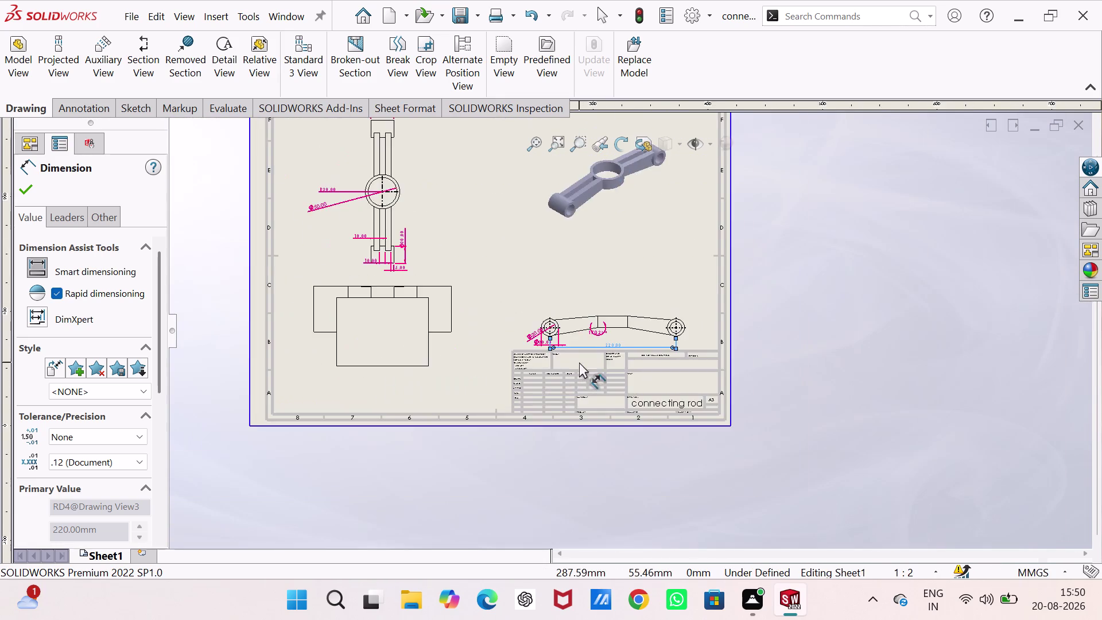
scroll(up, 3)
scroll(down, 3)
scroll(up, 3)
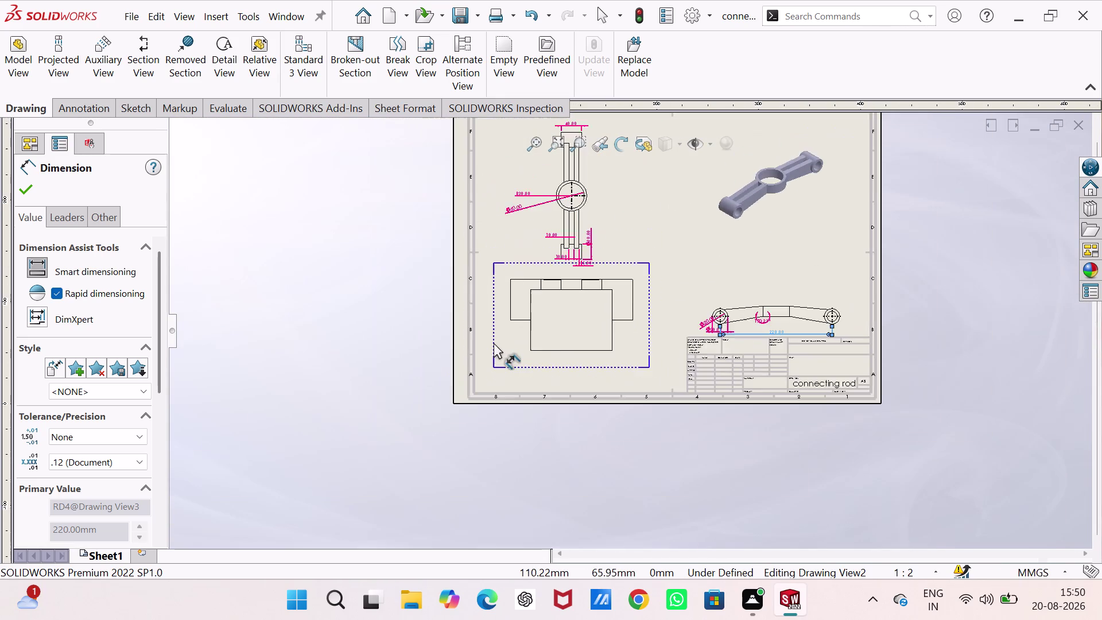
scroll(up, 3)
scroll(down, 3)
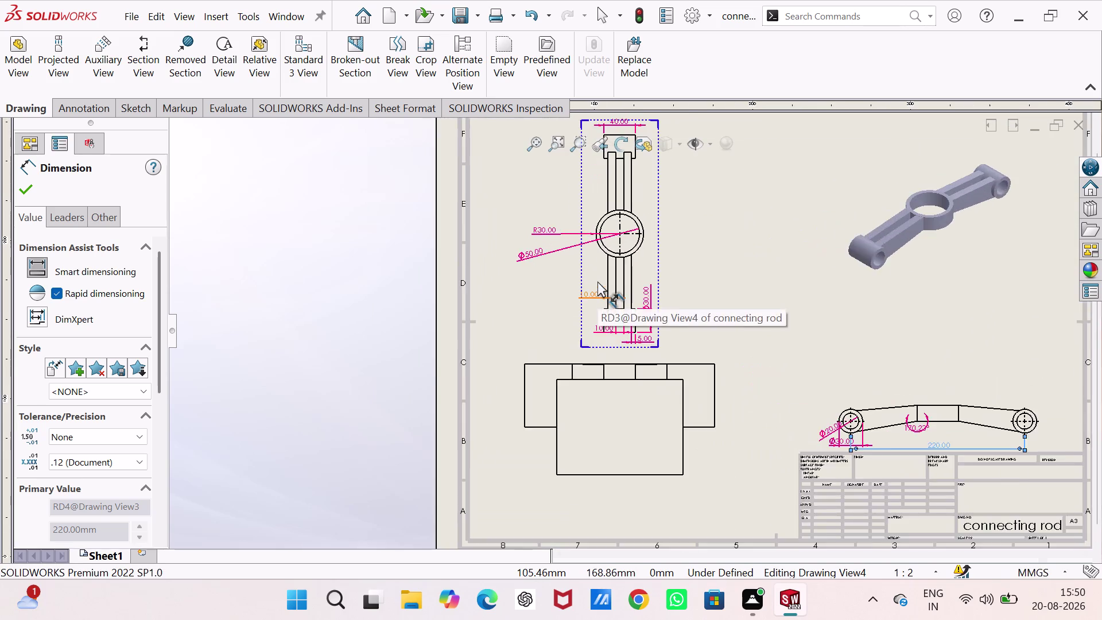
scroll(down, 3)
scroll(down, 3)
scroll(down, 3)
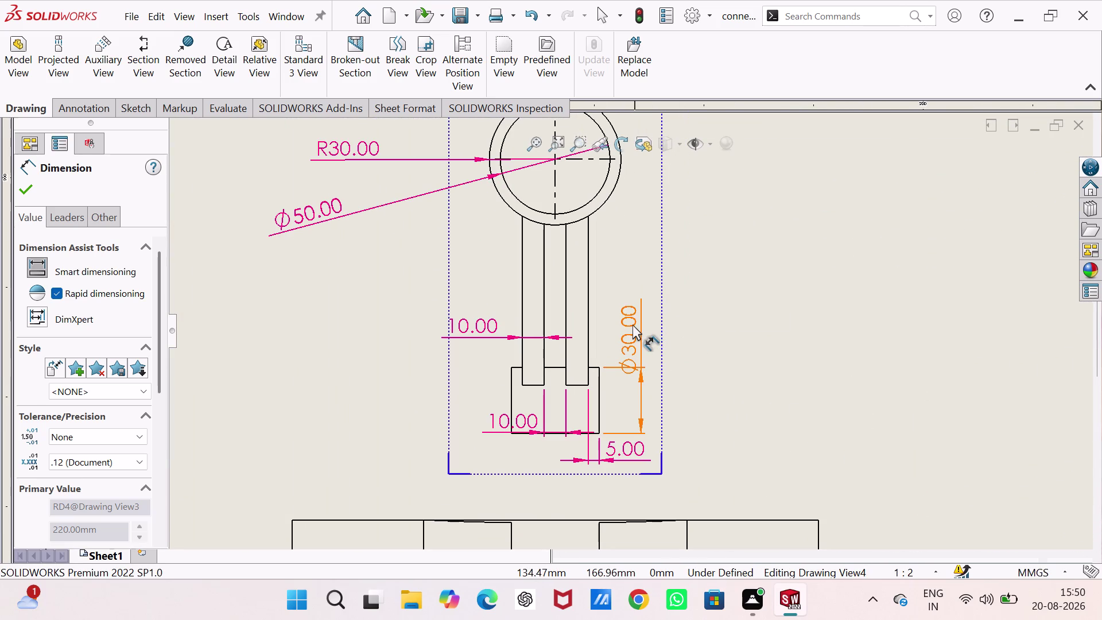
drag(632, 324, 631, 299)
click(631, 299)
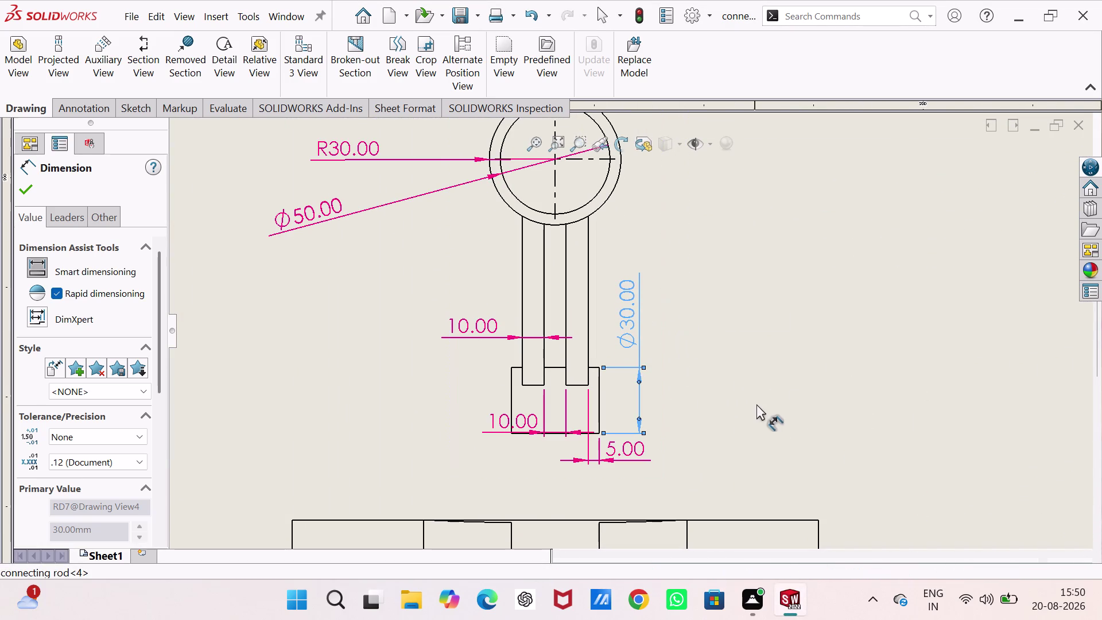
scroll(down, 3)
scroll(up, 3)
scroll(up, 3)
scroll(up, 3)
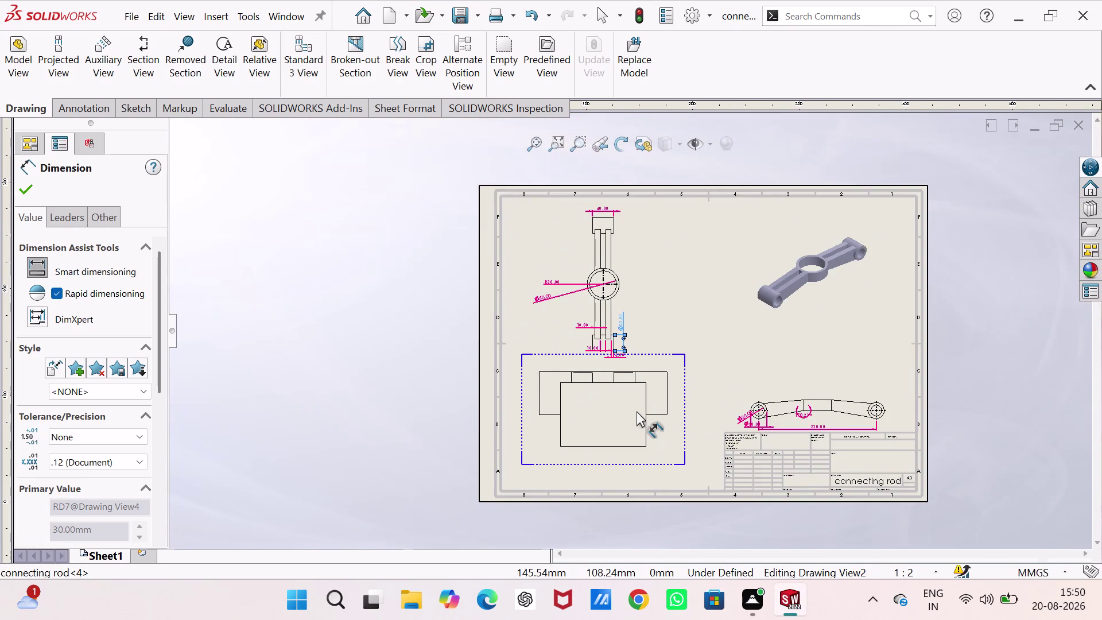
Zoom out over the sheet, then exit dimensioning with Esc, leaving Sheet1's four views listed.
scroll(down, 3)
scroll(down, 3)
scroll(up, 3)
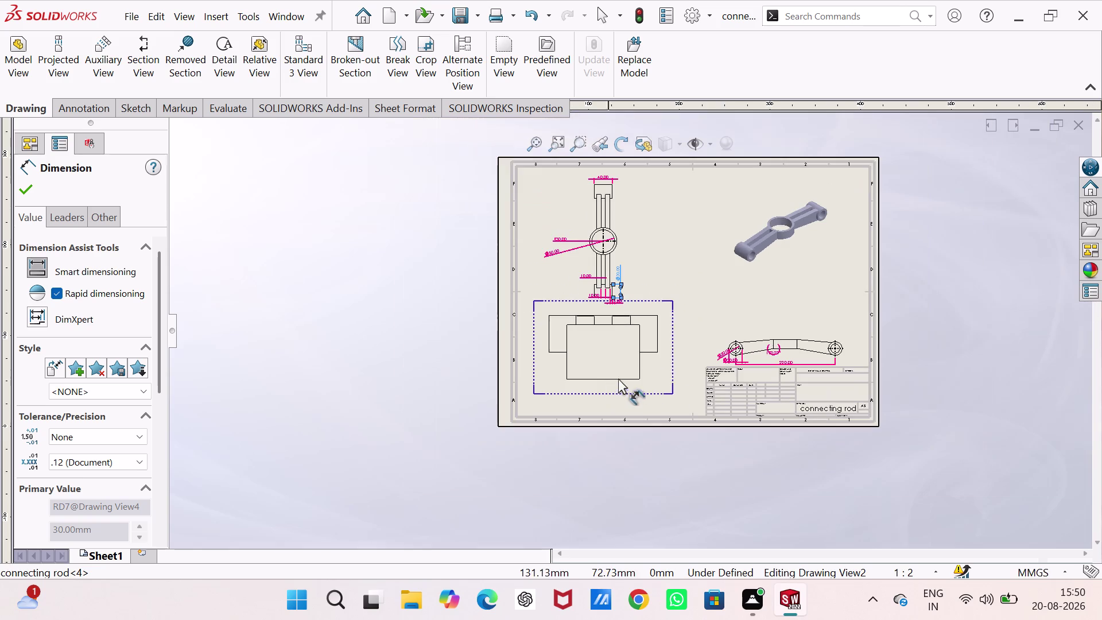
scroll(down, 3)
scroll(up, 3)
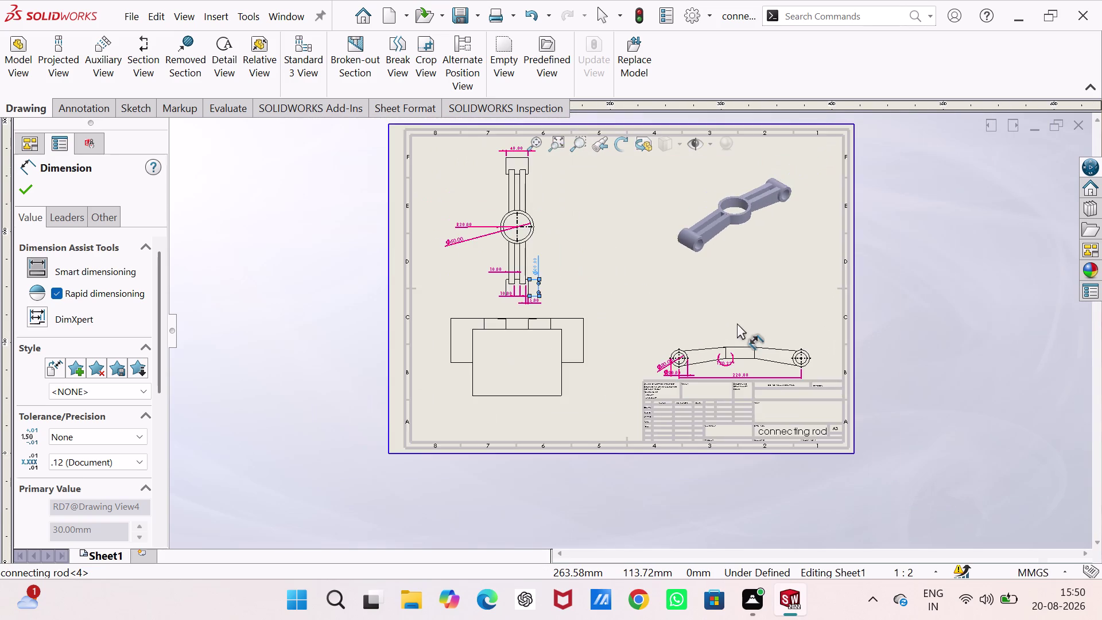
scroll(down, 3)
scroll(up, 3)
scroll(down, 3)
scroll(up, 3)
scroll(down, 3)
scroll(up, 3)
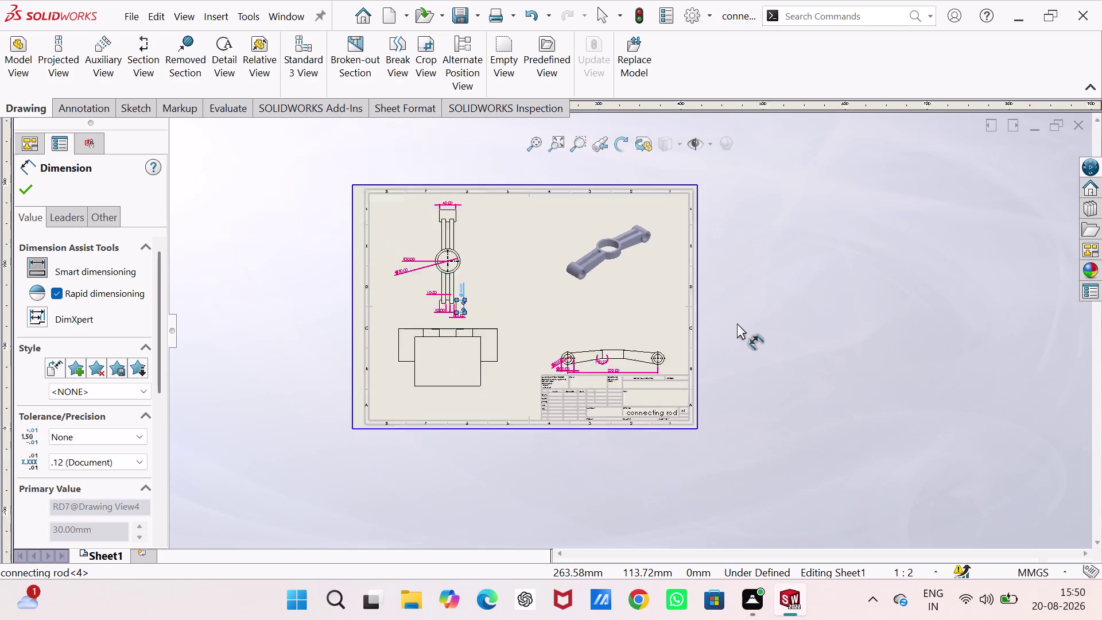
scroll(up, 3)
scroll(down, 3)
scroll(up, 3)
scroll(down, 3)
scroll(up, 3)
scroll(down, 3)
scroll(up, 3)
scroll(down, 3)
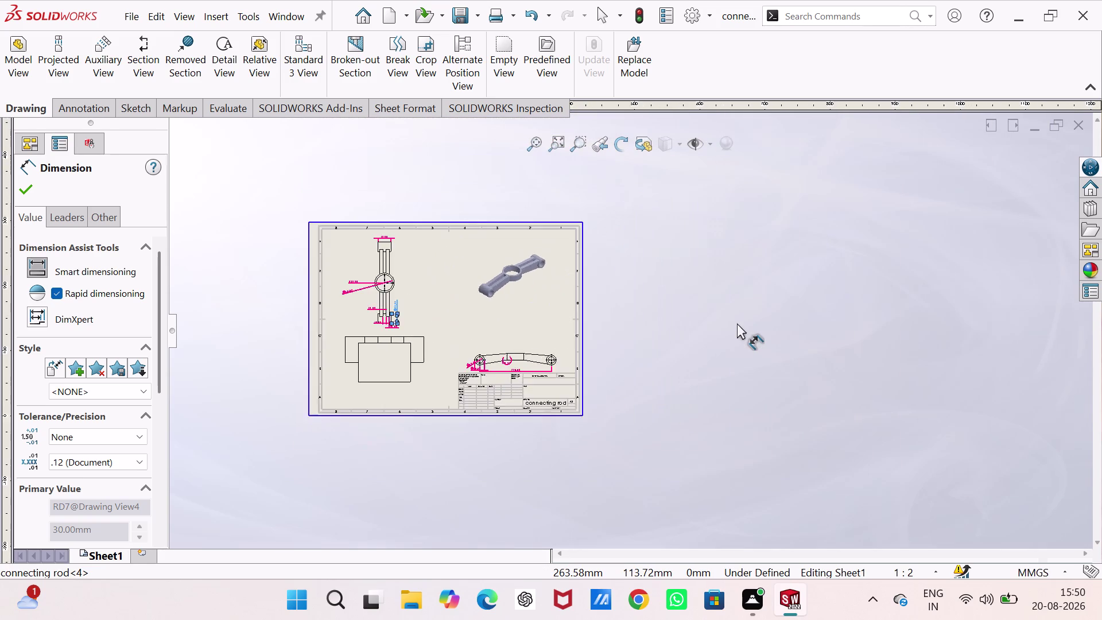
scroll(down, 3)
scroll(up, 3)
scroll(up, 3)
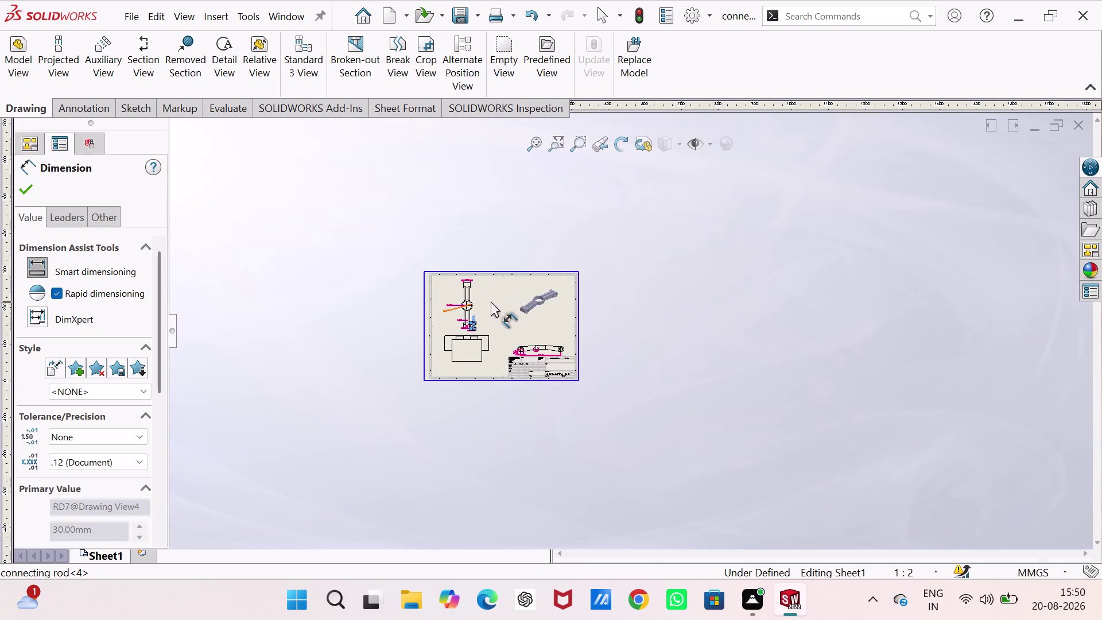
scroll(down, 3)
scroll(down, 3)
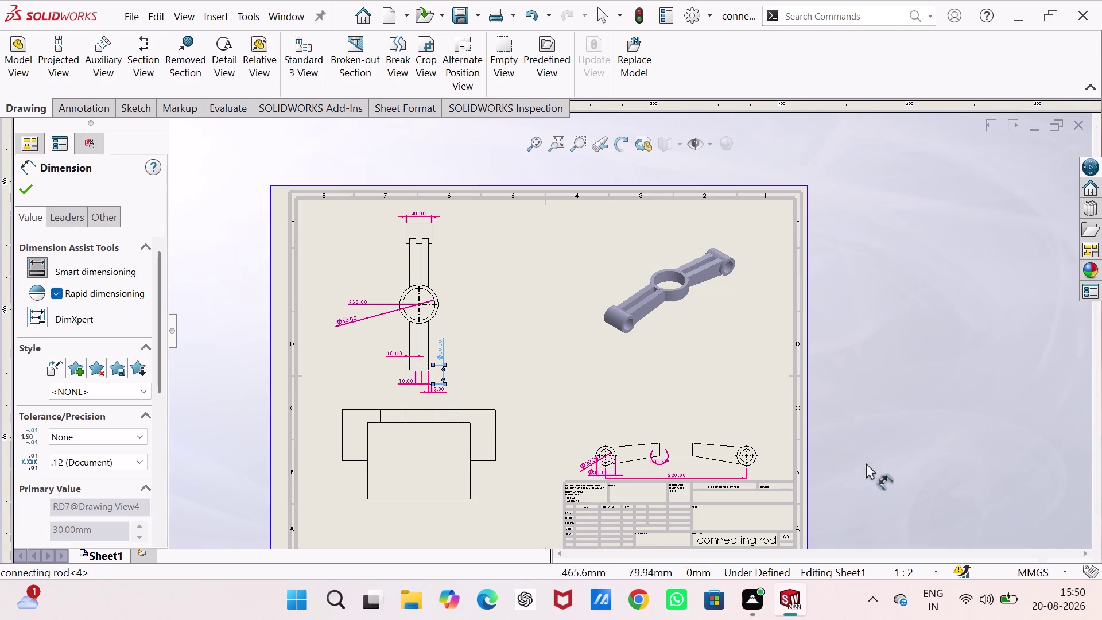
key(Escape)
key(Escape)
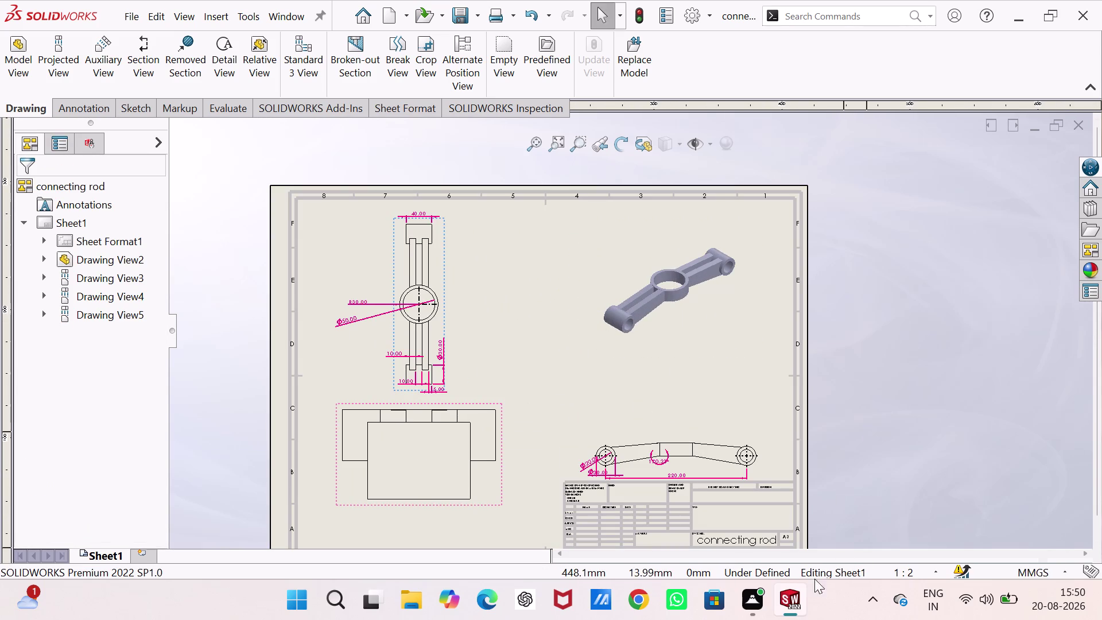